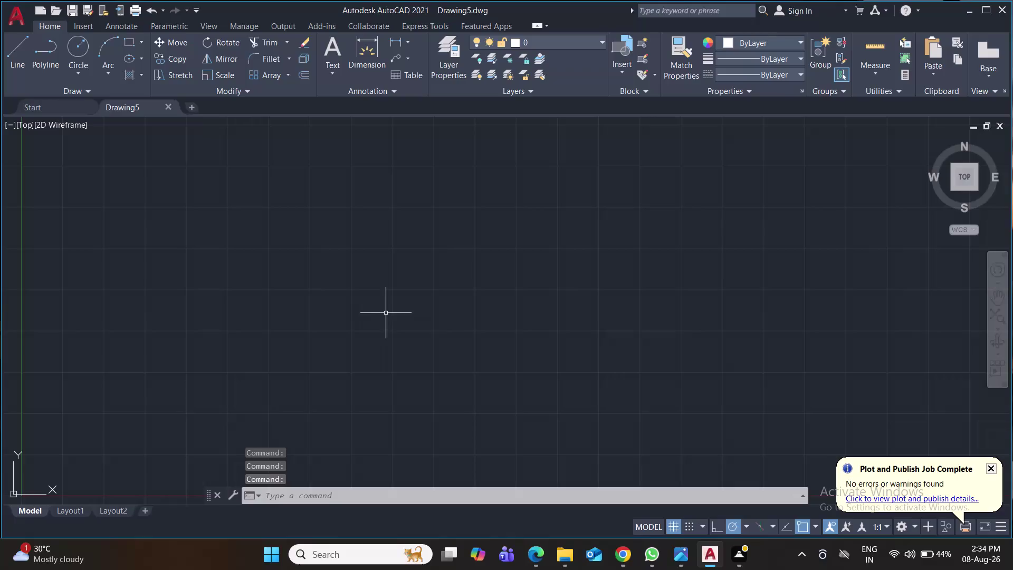
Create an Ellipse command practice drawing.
Save the blank drawing as 'Ellipse command intern' in the internship folder.
key(ctrl+s)
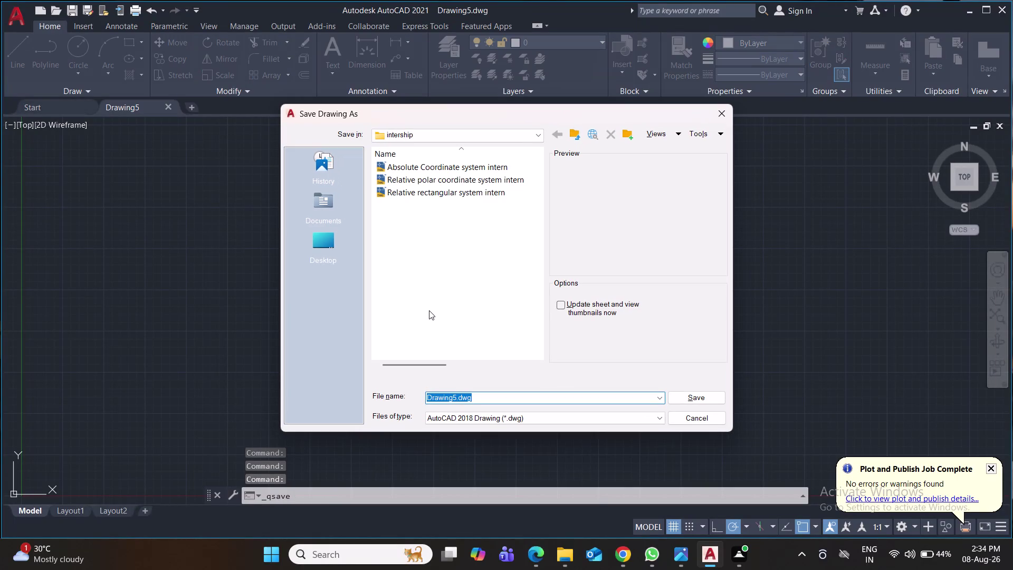
text(Ell)
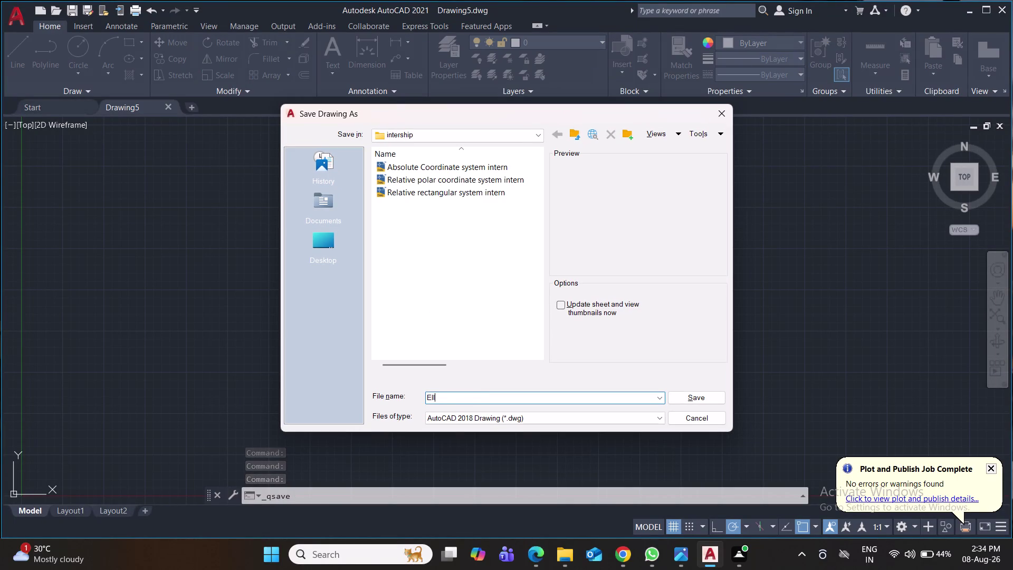
text(i)
text(pse)
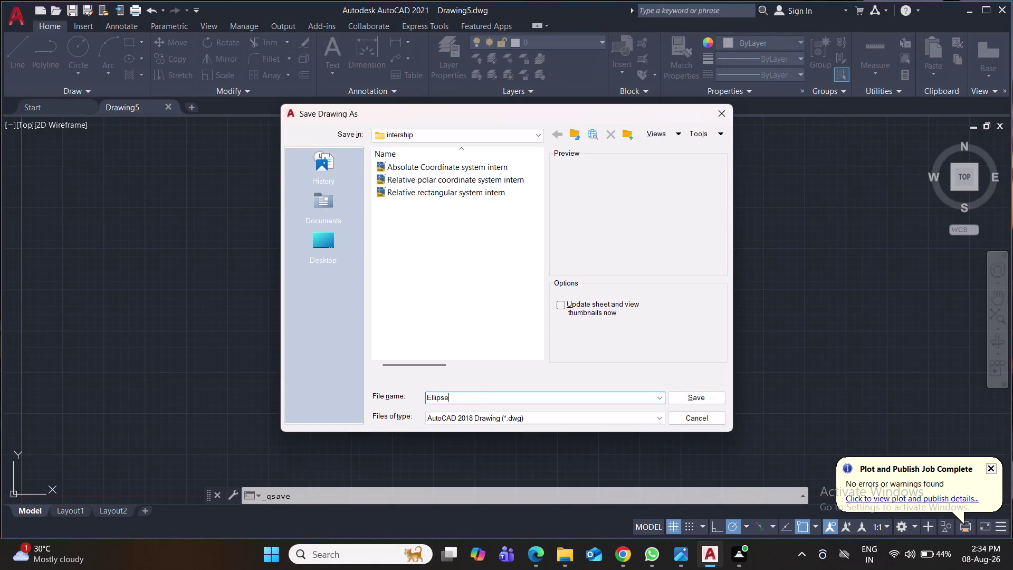
key(space)
text(command)
key(space)
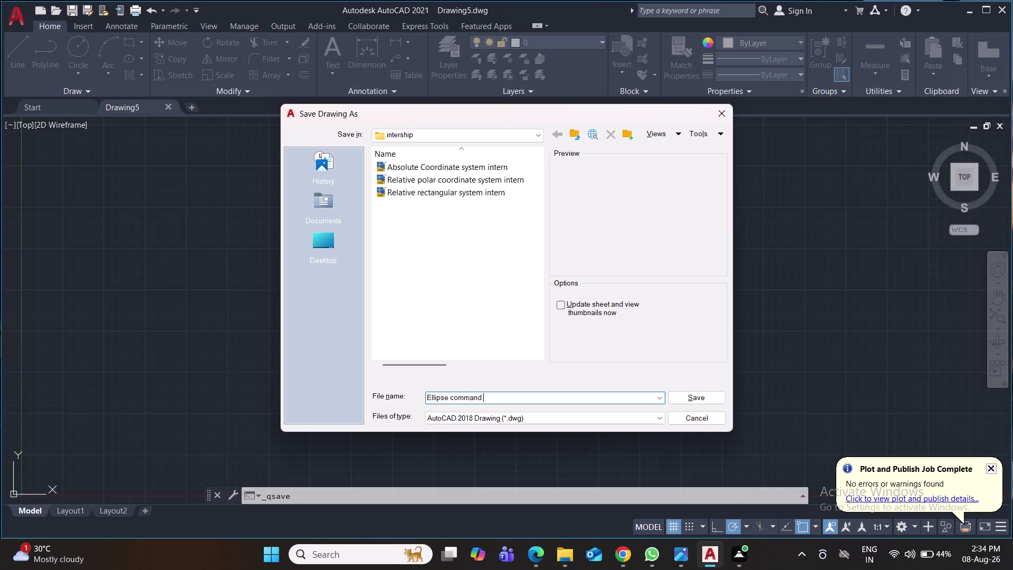
text(intern)
key(Return)
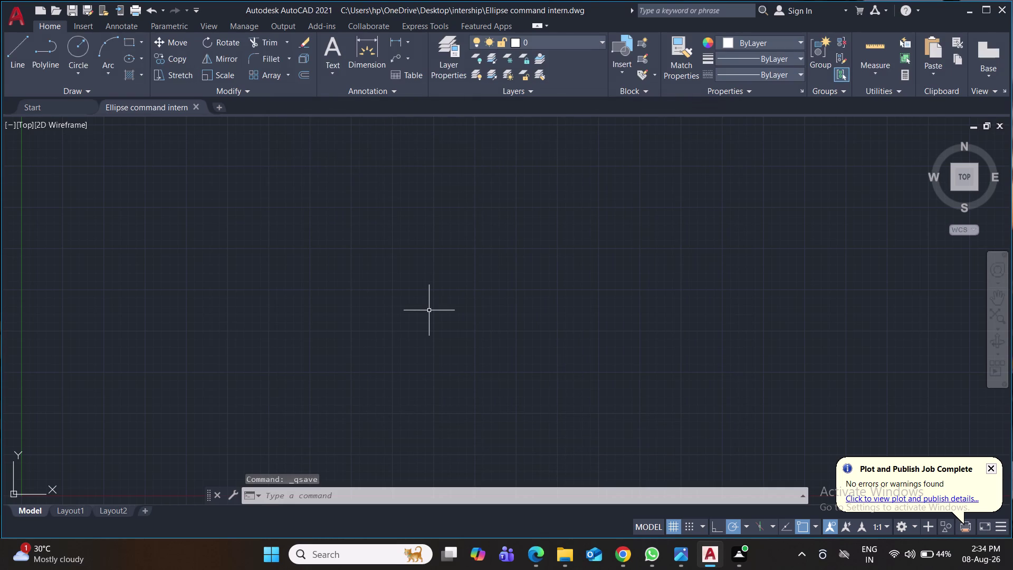
key(ctrl+s)
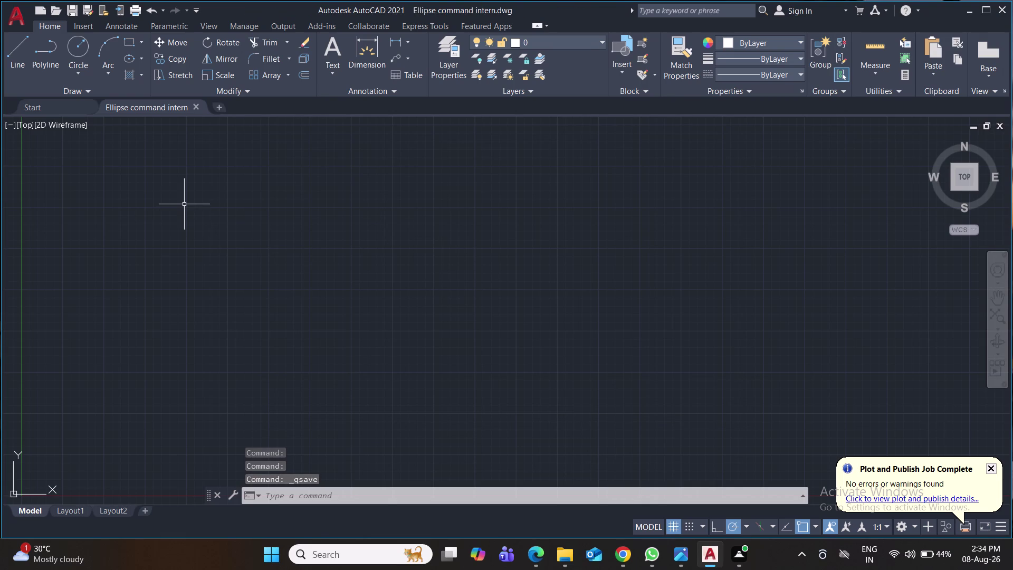
Set drawing units to length precision 0 with Millimeters insertion scale.
text(un)
key(Return)
click(429, 211)
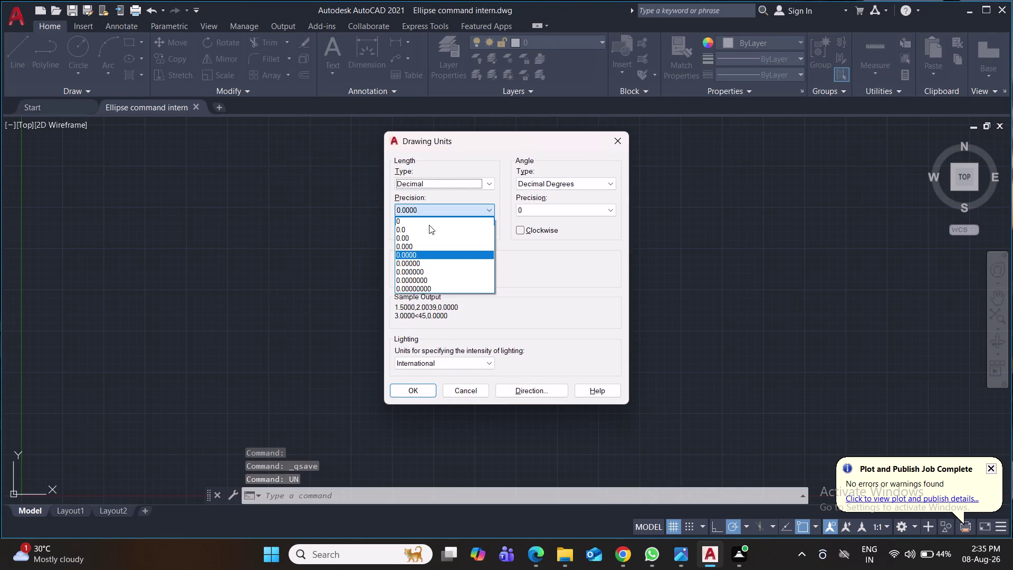
click(430, 224)
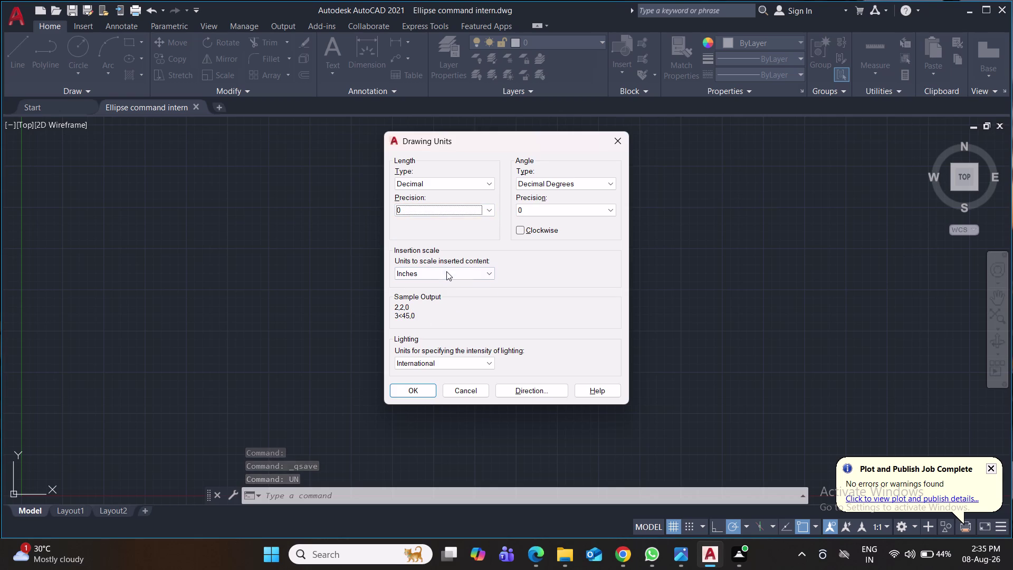
click(446, 271)
click(444, 325)
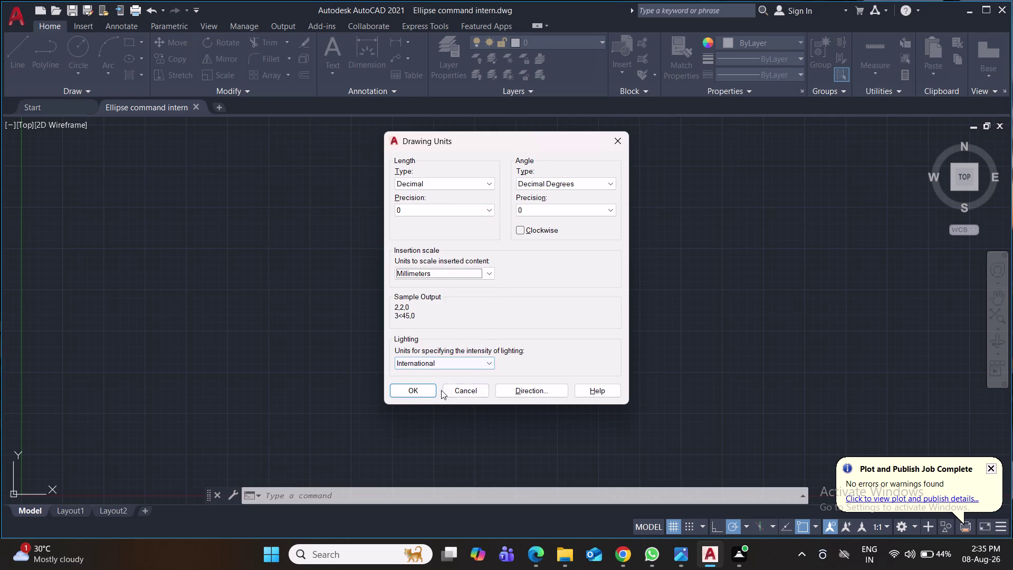
click(426, 393)
Open the Dimension Style Manager and start modifying the Standard style.
key(d)
key(Return)
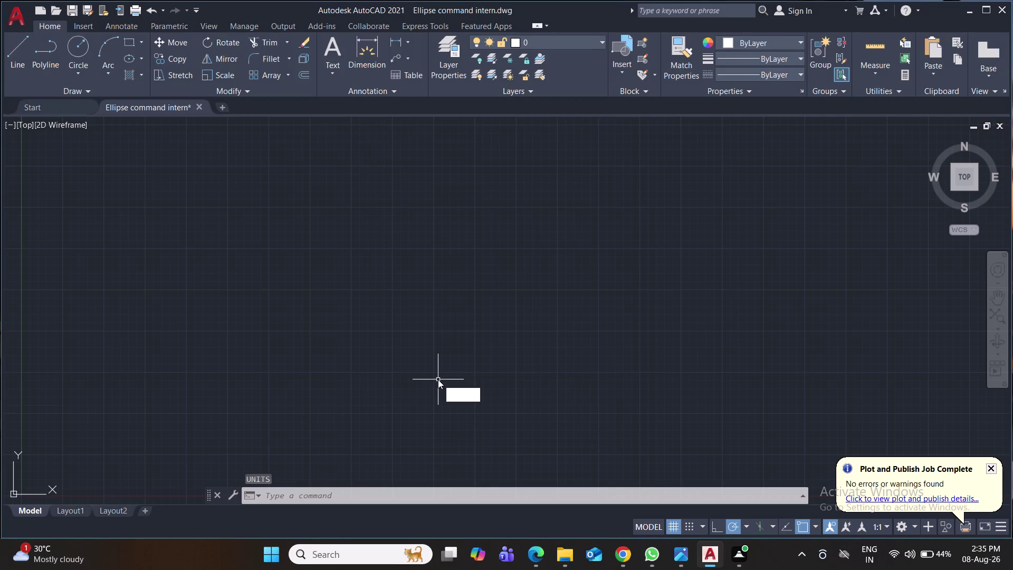
click(660, 246)
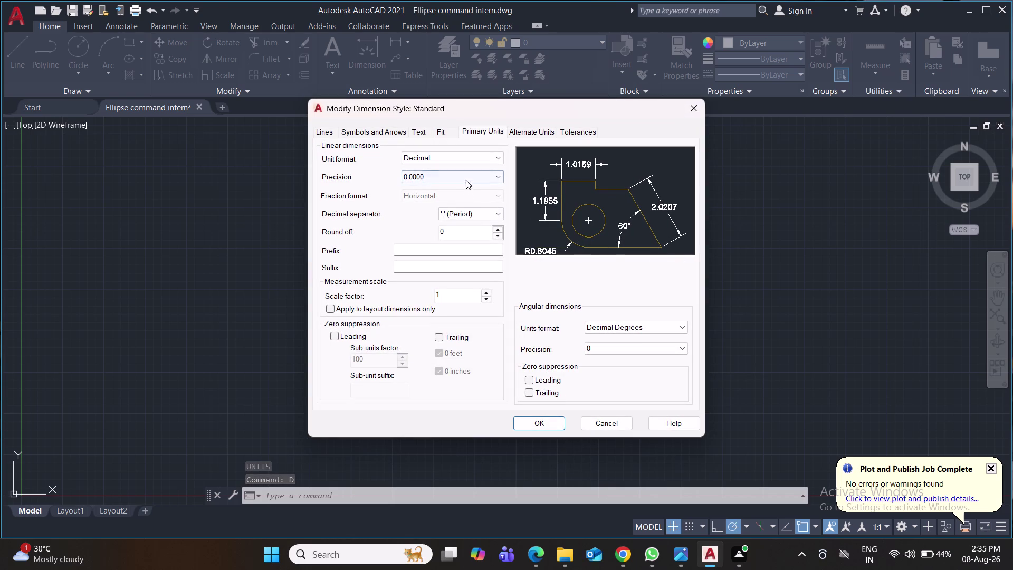
Give the Standard style precision 0, arrow size 2 and text height 4.
click(466, 180)
click(465, 185)
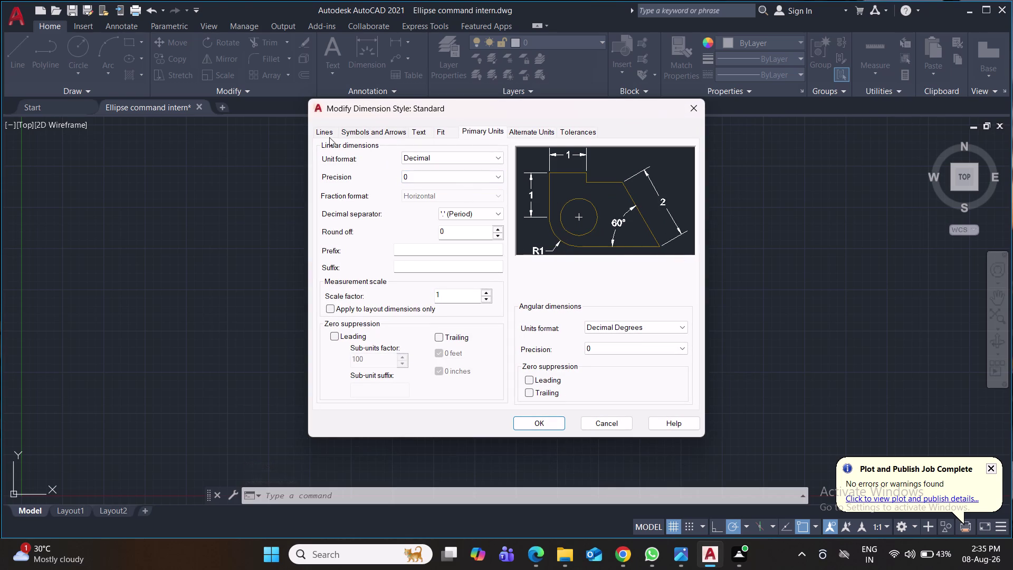
click(363, 130)
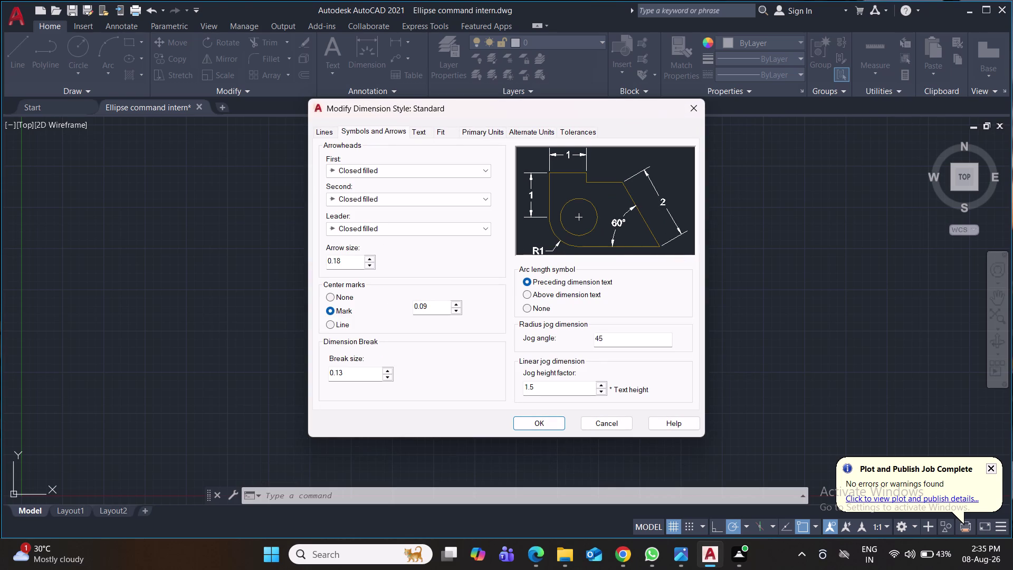
drag(353, 263, 306, 263)
key(2)
click(426, 136)
drag(476, 225, 443, 226)
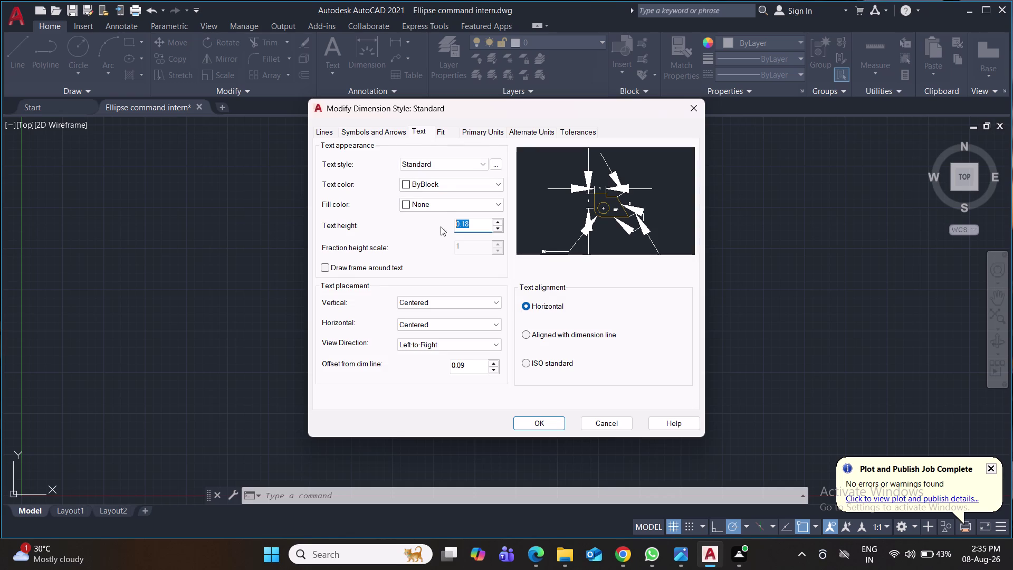
key(4)
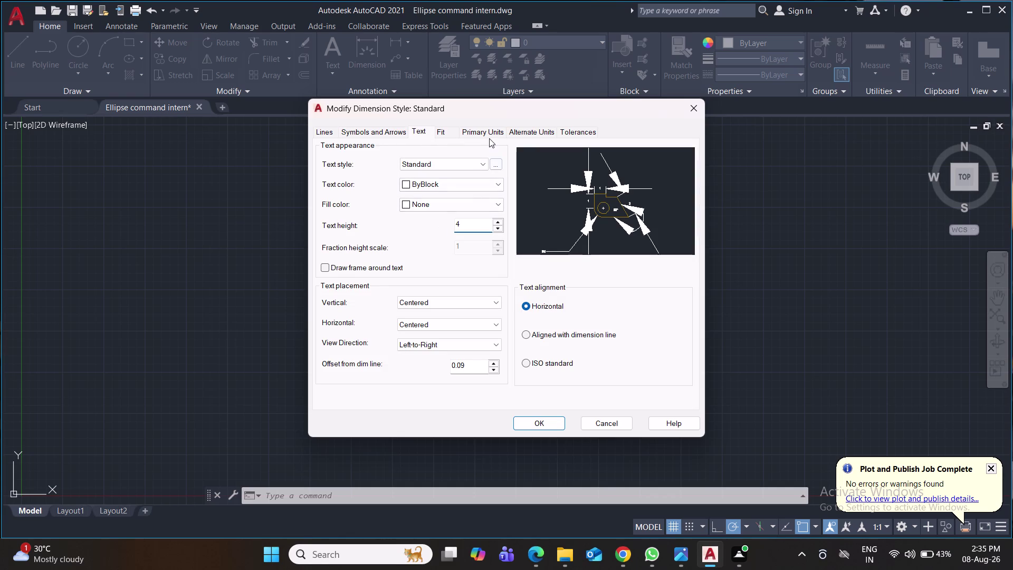
Review the style preview, then apply the changes and close the Dimension Style Manager.
click(488, 133)
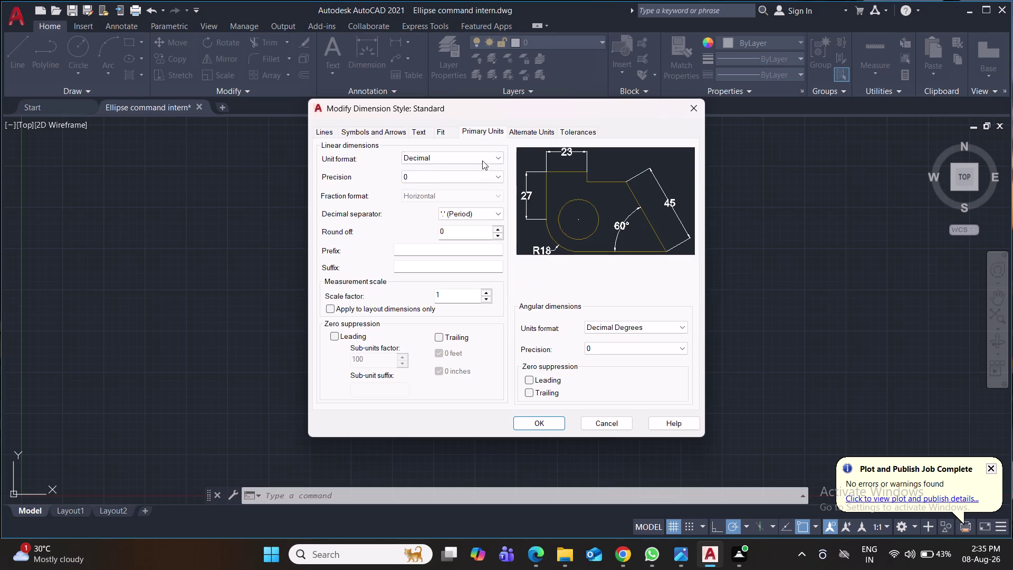
click(387, 133)
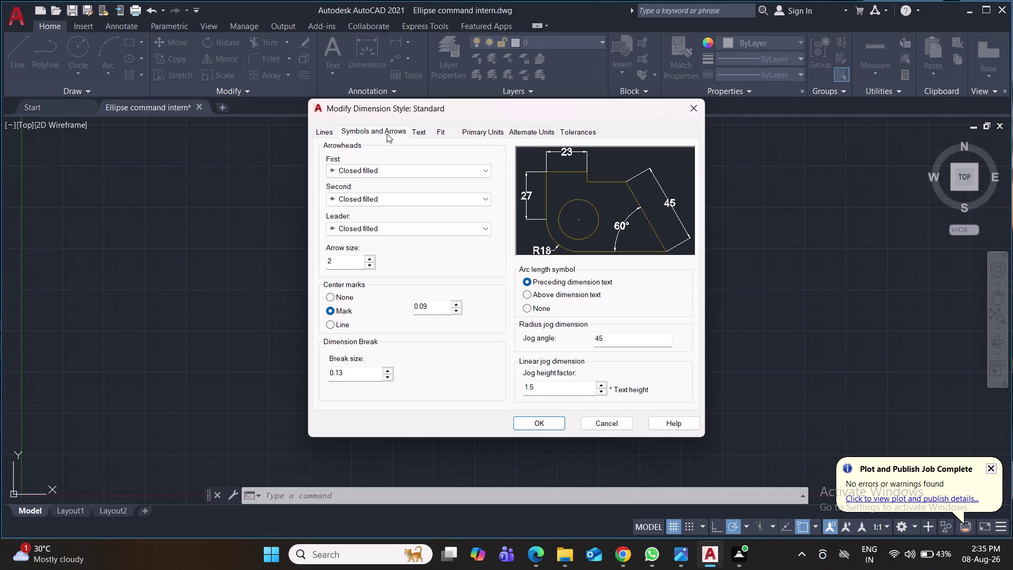
click(538, 422)
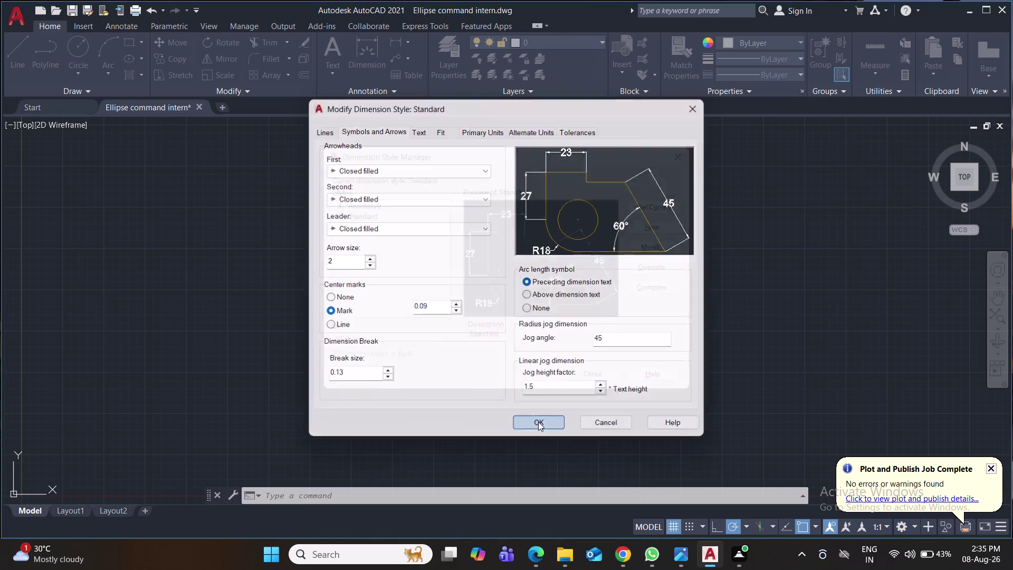
click(659, 211)
click(607, 371)
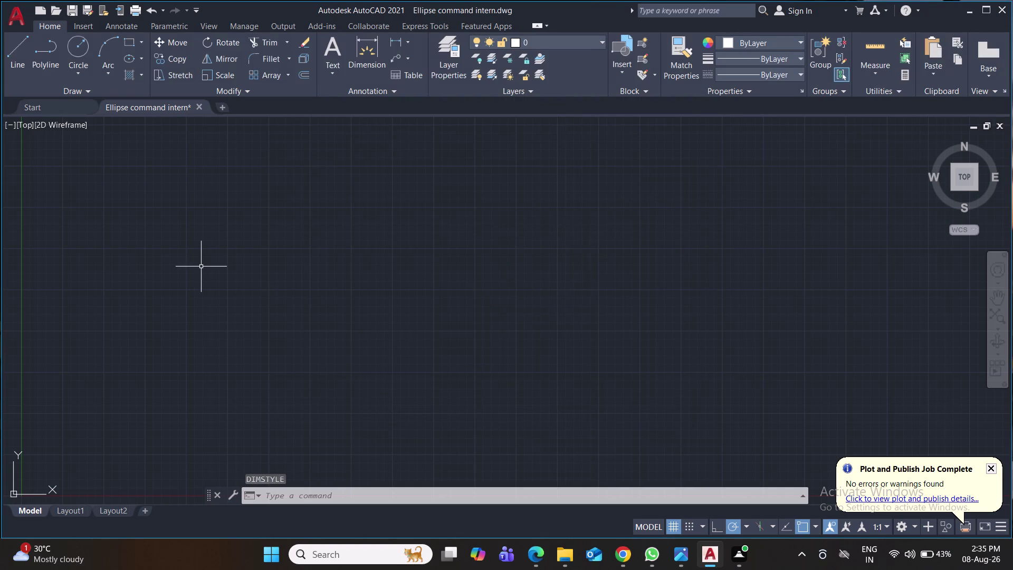
Draw an ellipse with a 100 first axis and 25 to the other axis, then save.
text(el)
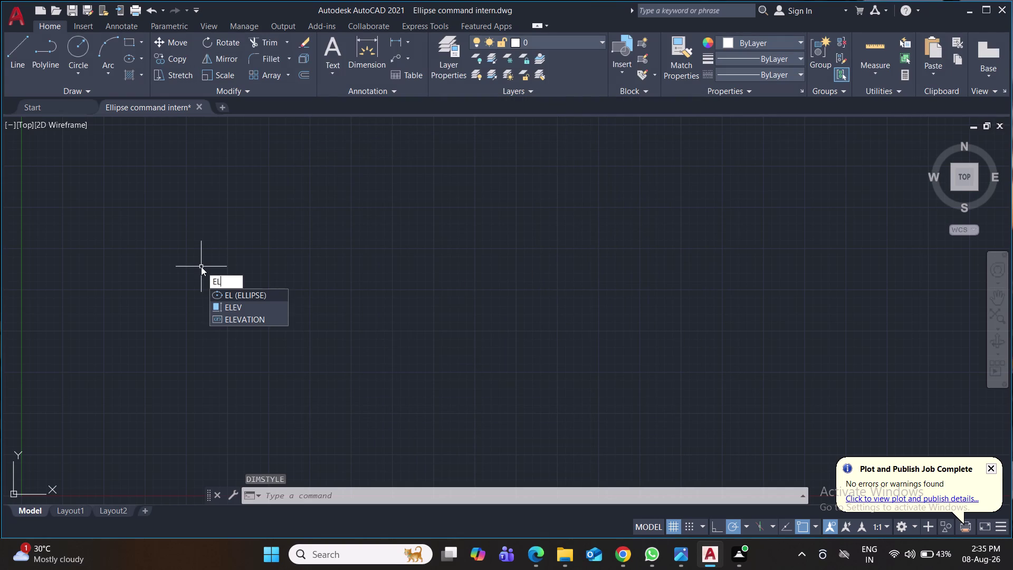
key(Return)
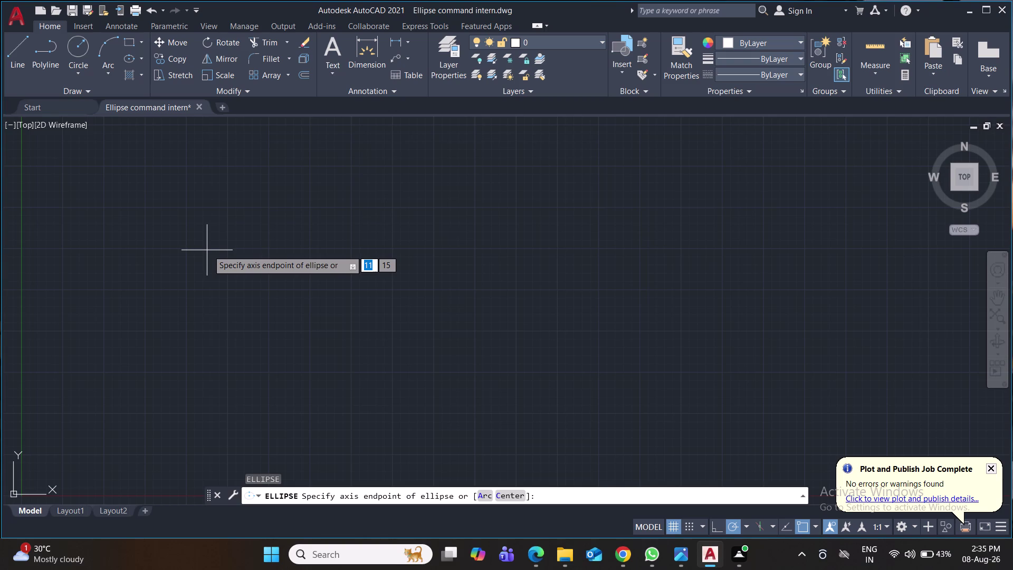
click(227, 251)
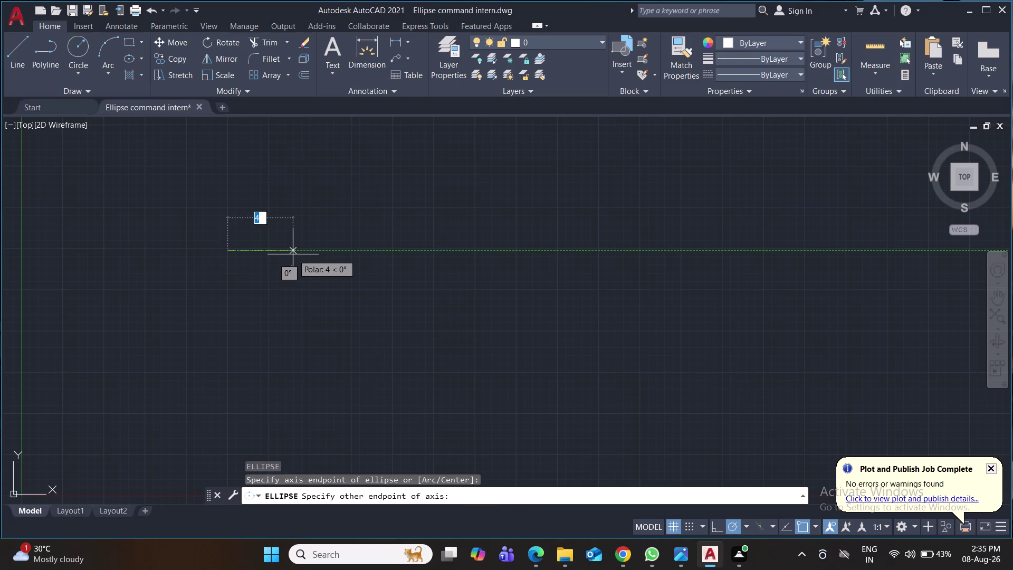
text(100)
key(Return)
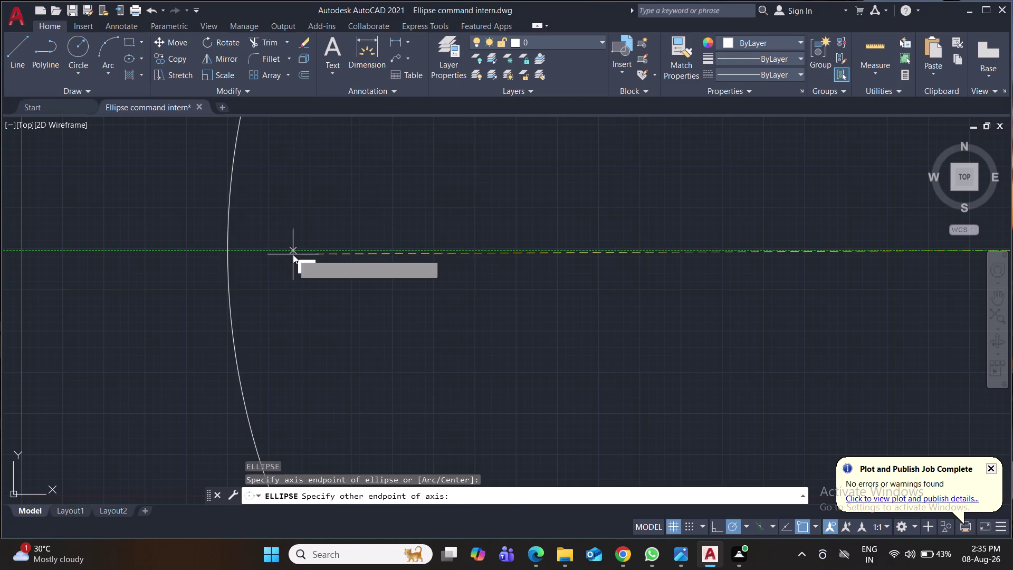
scroll(down, 3)
scroll(down, 3)
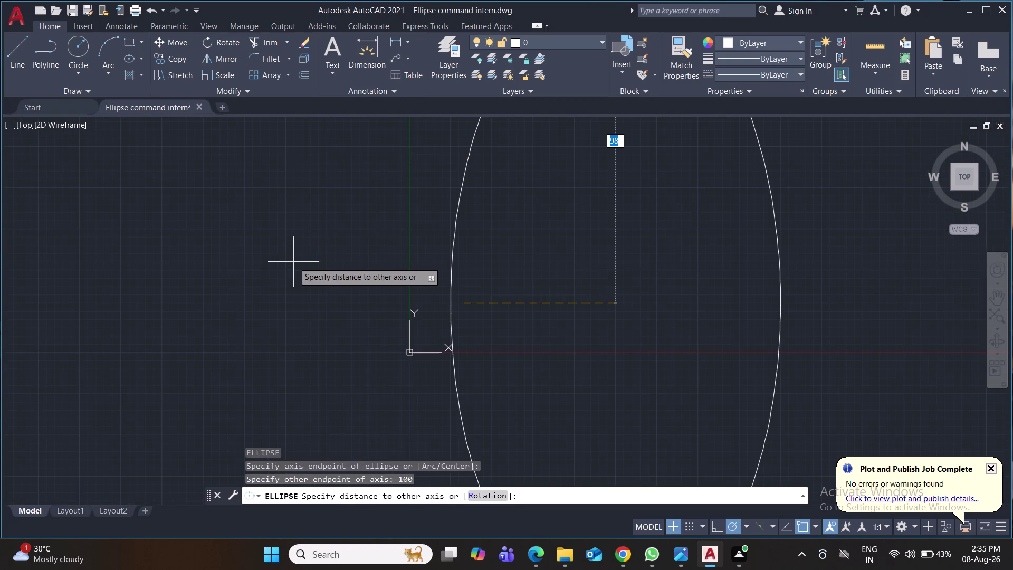
scroll(down, 3)
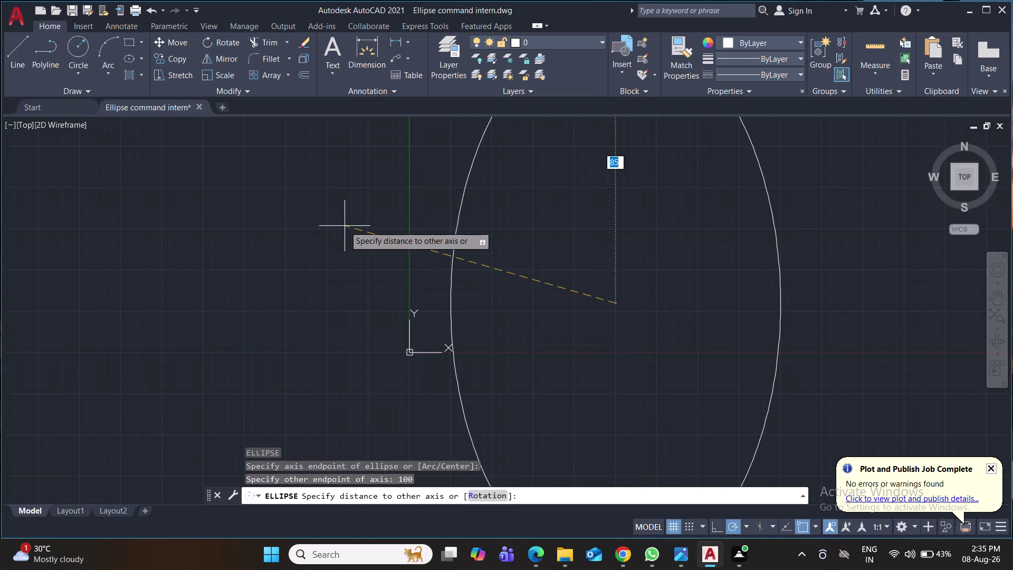
text(25)
key(Return)
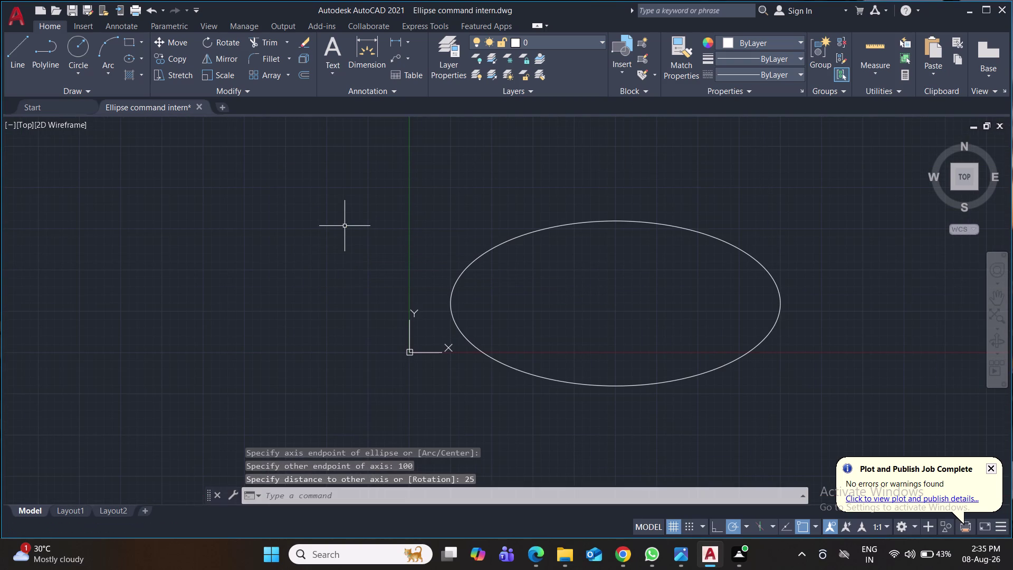
key(ctrl+s)
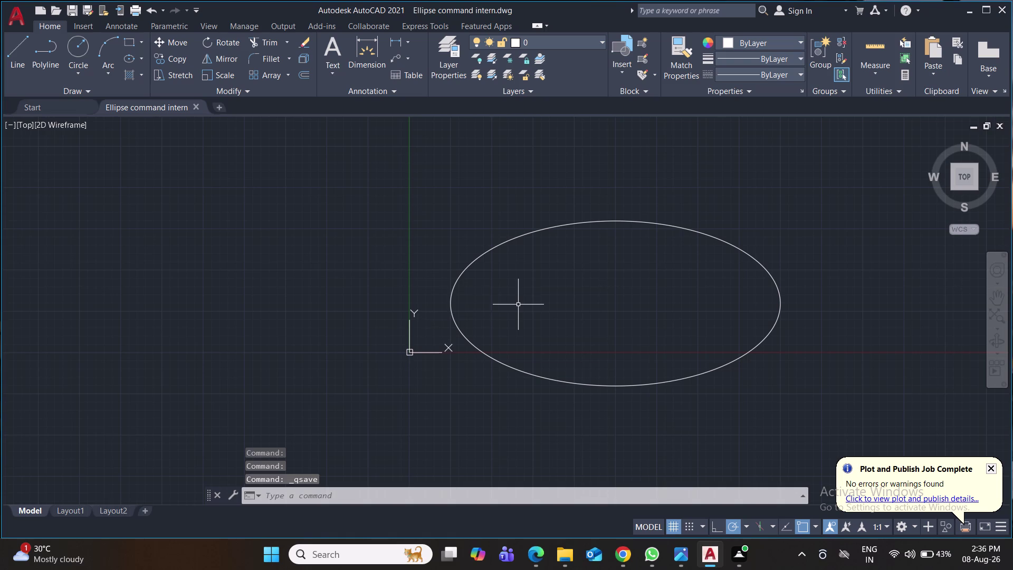
Pan the view so the ellipse sits toward the upper left.
click(519, 304)
middle_click(545, 296)
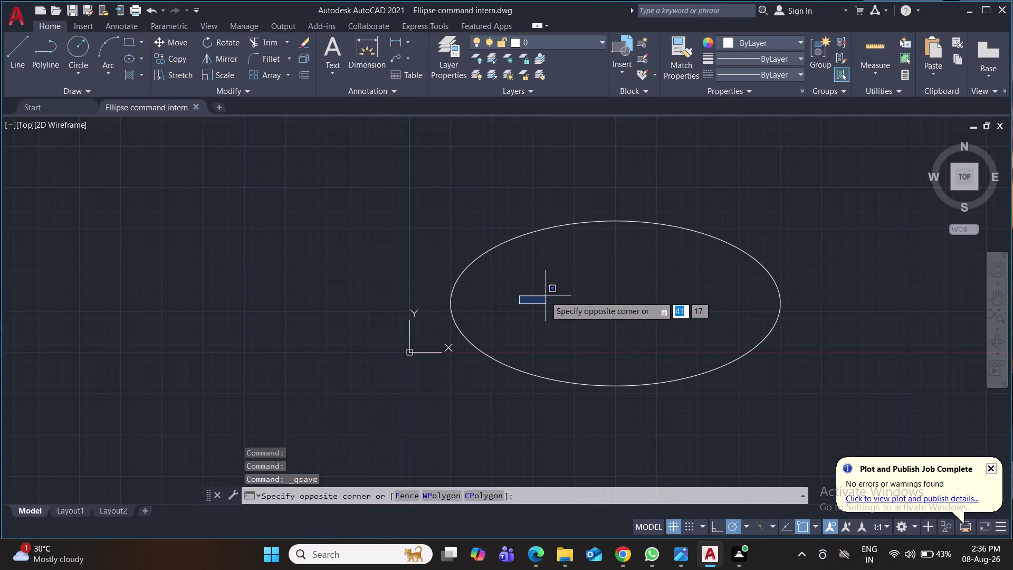
middle_drag(588, 291, 441, 290)
click(533, 295)
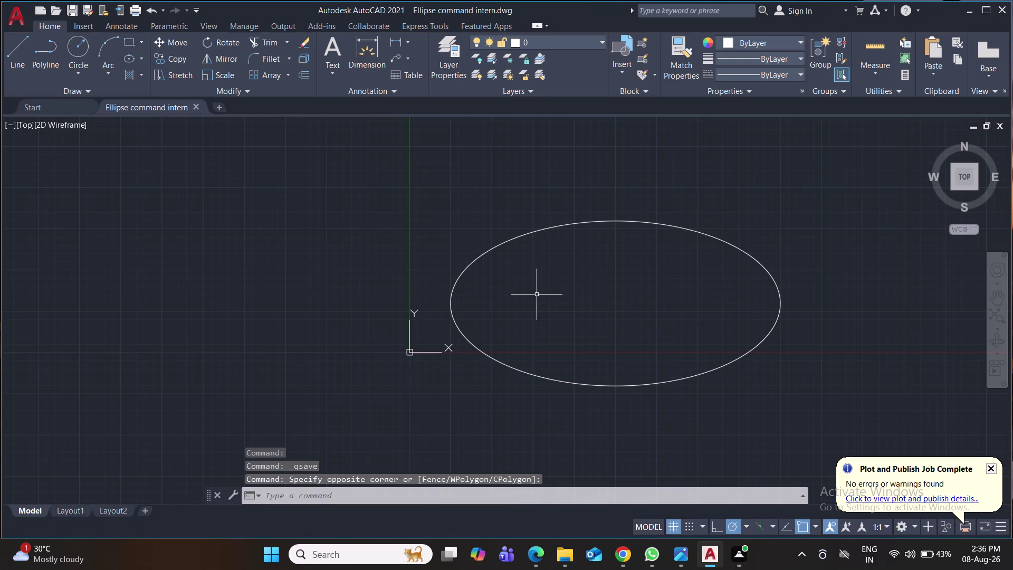
middle_drag(540, 294, 280, 202)
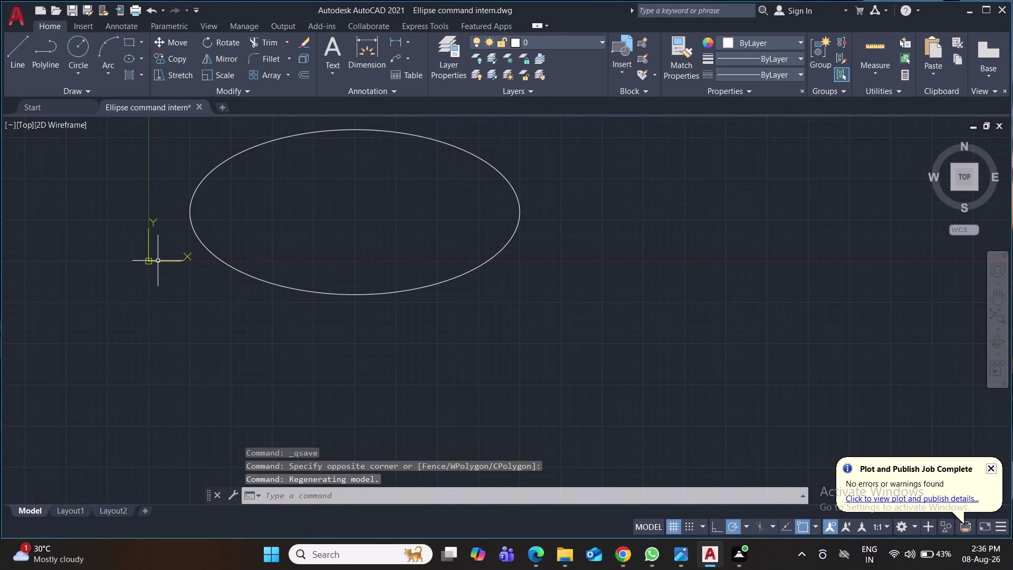
Move the UCS origin to the lower-left corner below the ellipse.
click(148, 261)
click(148, 260)
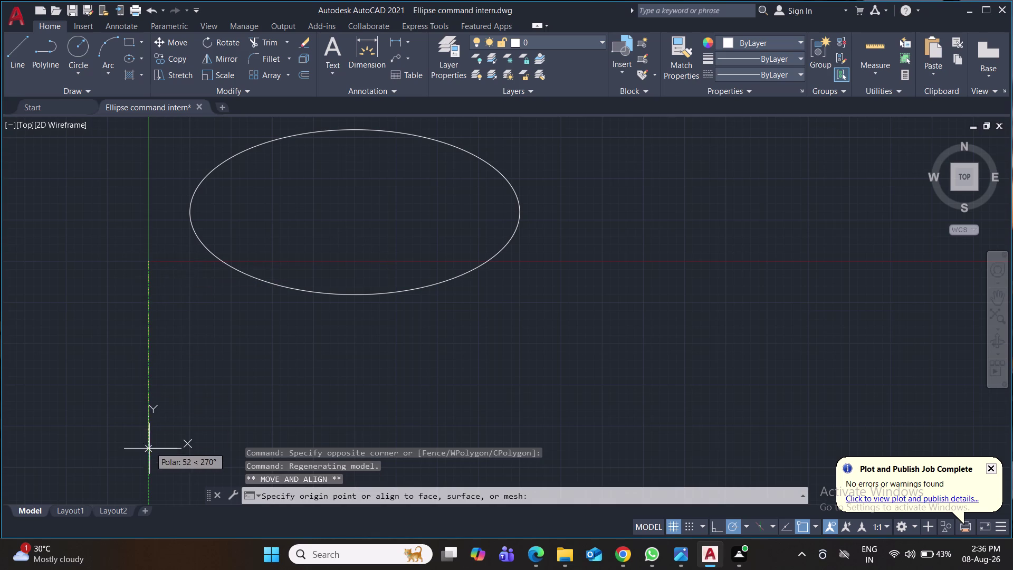
click(148, 461)
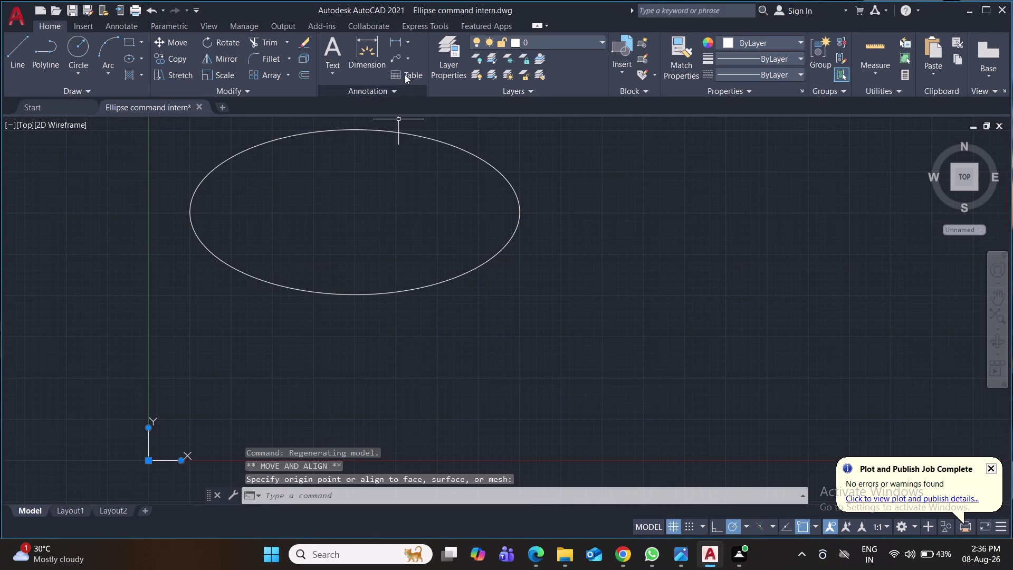
click(397, 43)
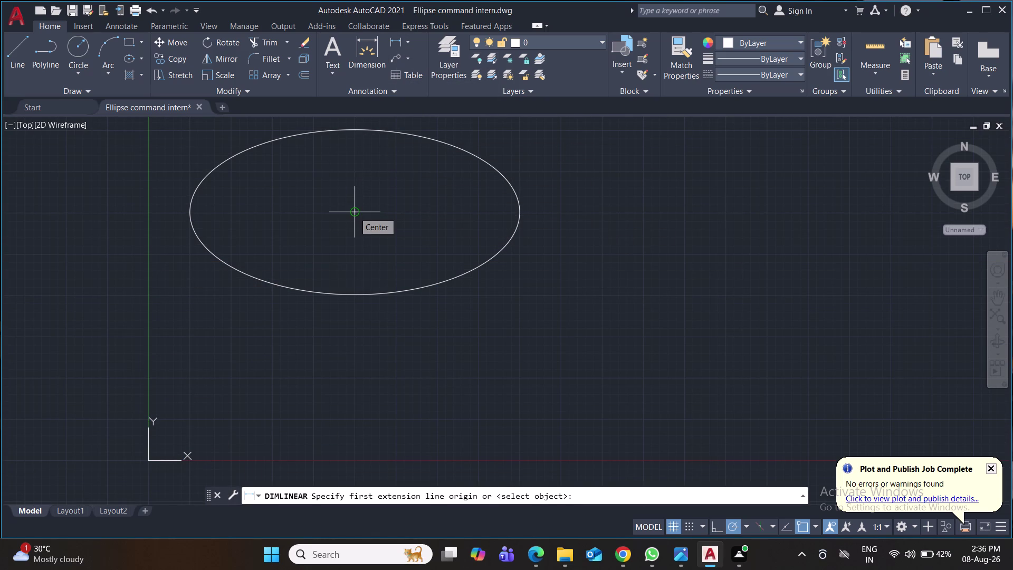
Place a vertical 25 linear dimension from the ellipse centre to its top quadrant.
click(354, 212)
click(353, 130)
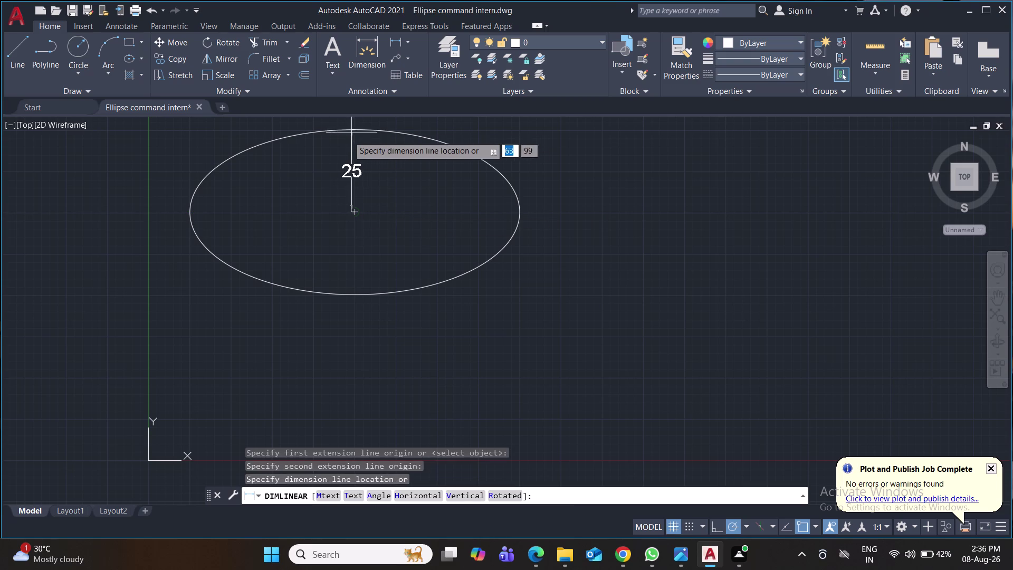
click(329, 150)
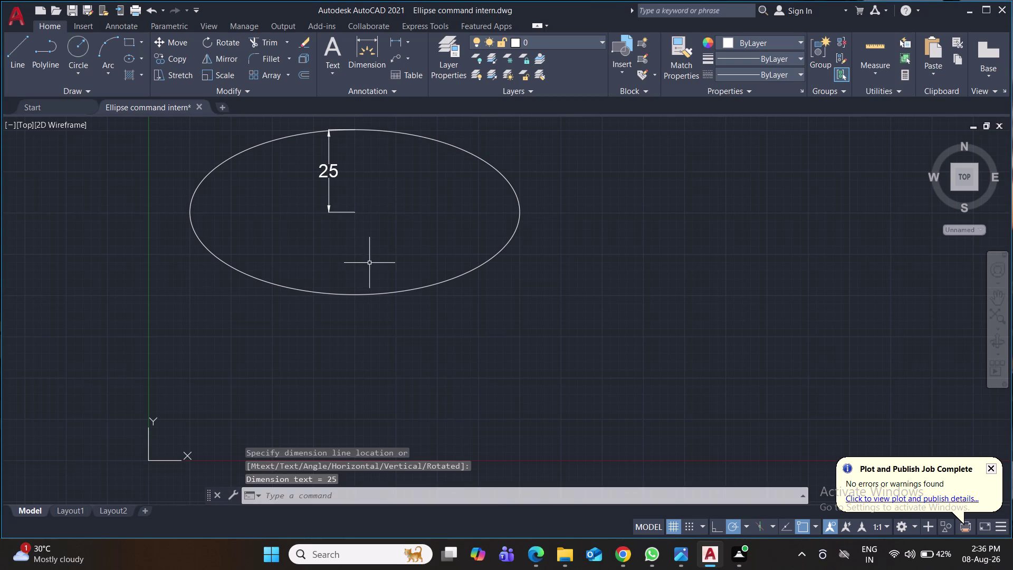
key(space)
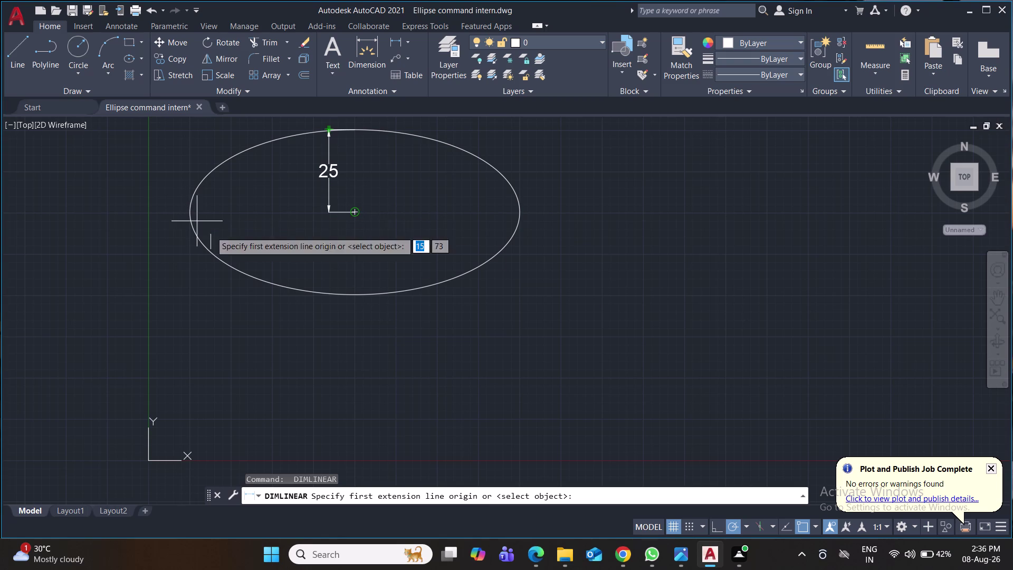
click(814, 526)
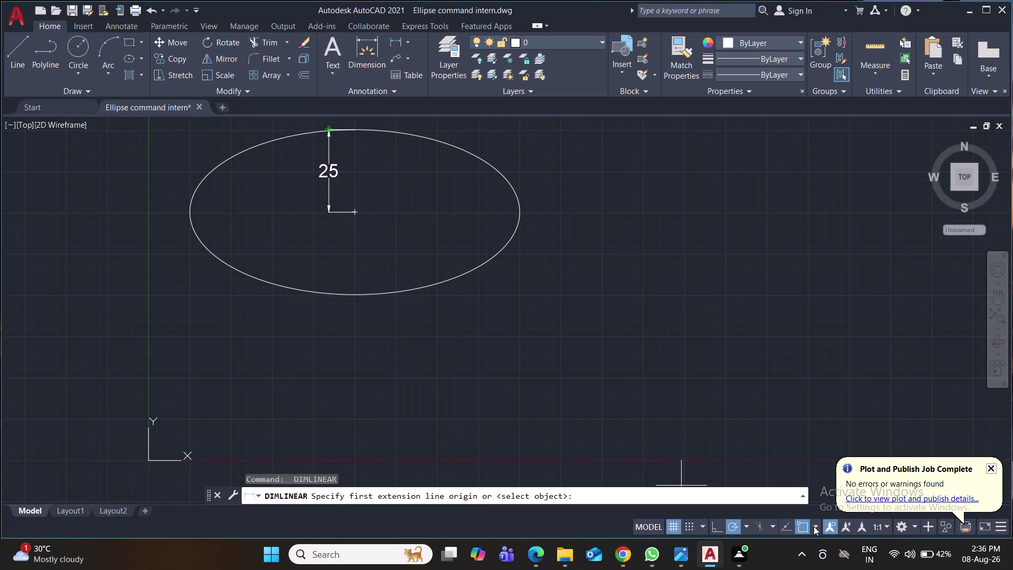
Enable all object snap modes in the Object Snap settings.
click(828, 508)
click(621, 196)
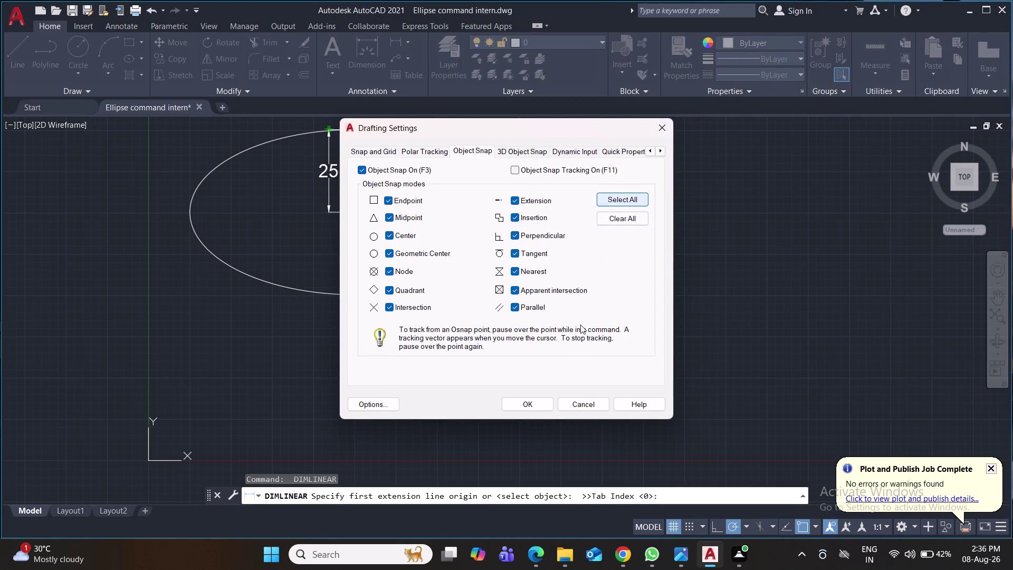
click(539, 400)
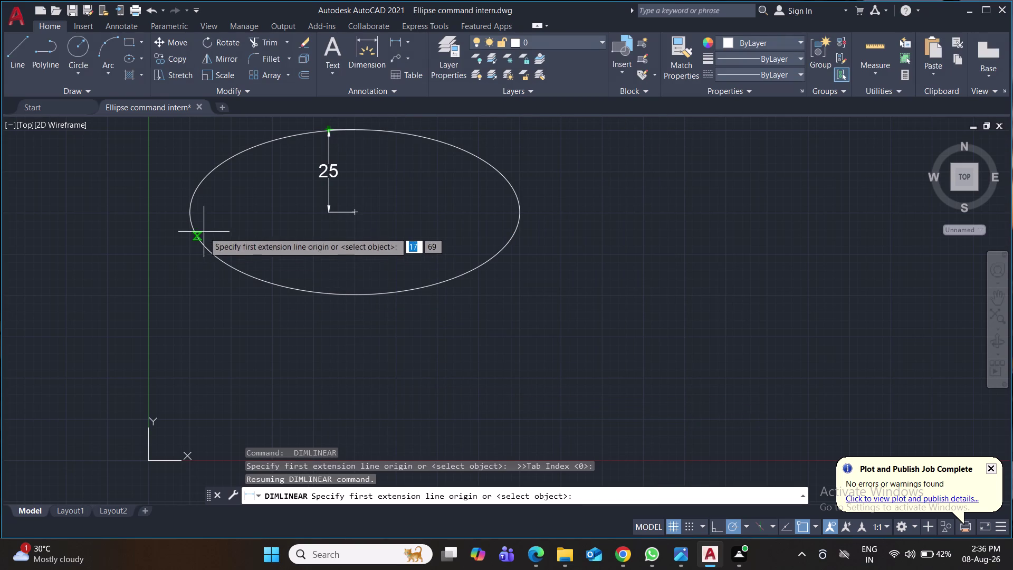
Dimension the ellipse's full 100 width between its left and right ends, then save.
click(194, 214)
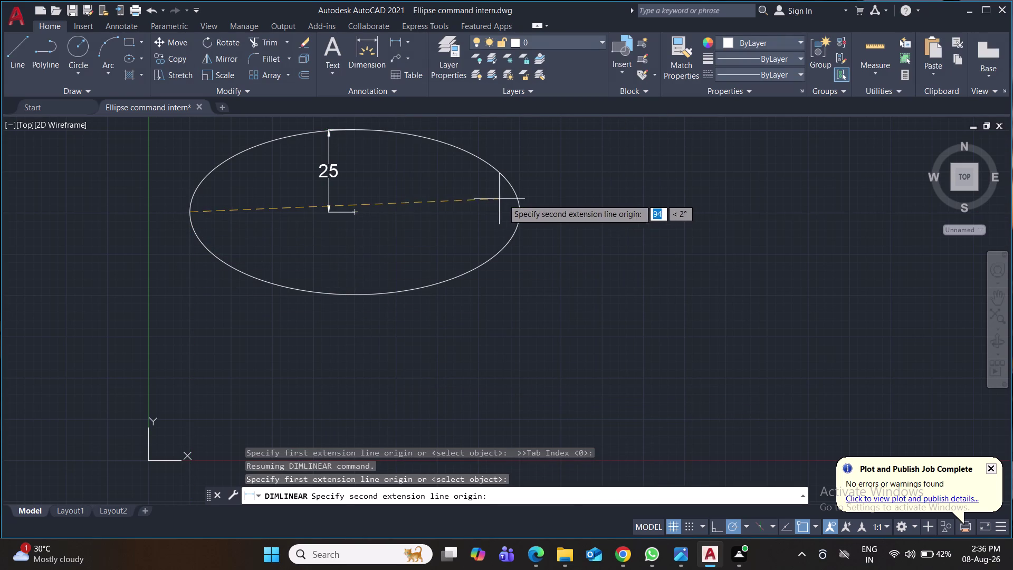
click(519, 214)
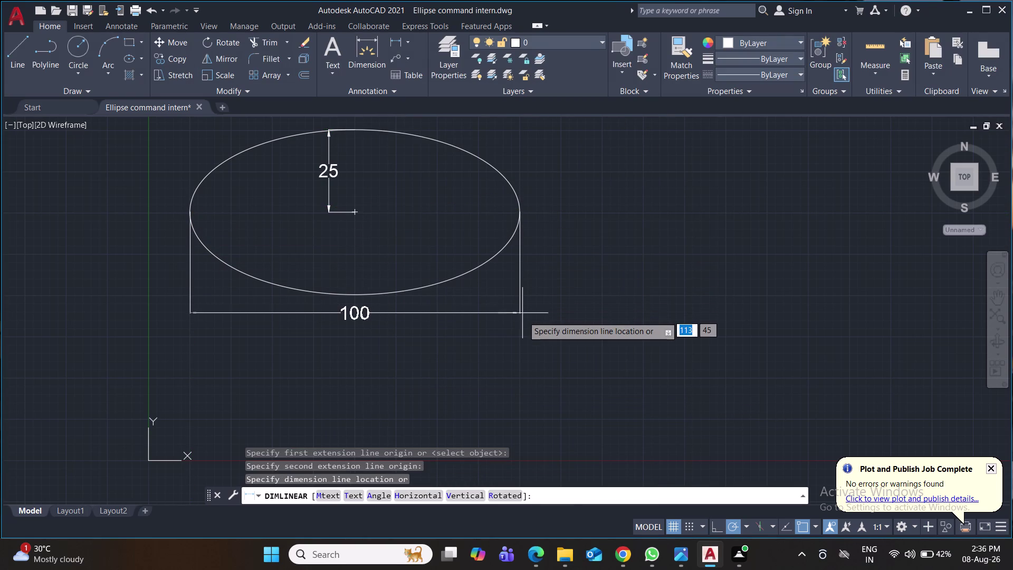
click(523, 316)
key(ctrl+s)
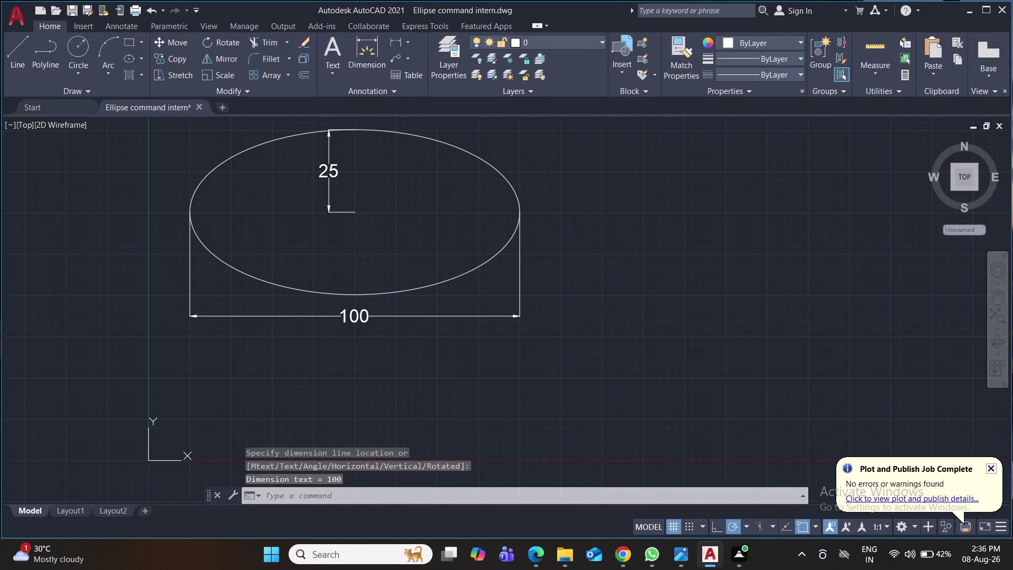
middle_drag(653, 297, 502, 317)
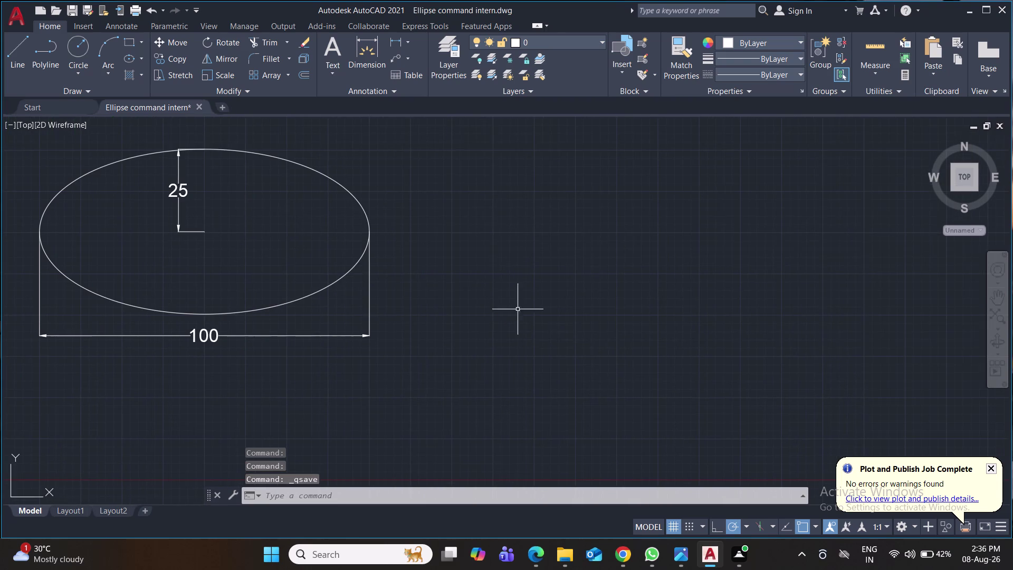
Draw a second ellipse with a 100 axis and 25 other-axis distance to the right.
middle_drag(608, 279, 566, 282)
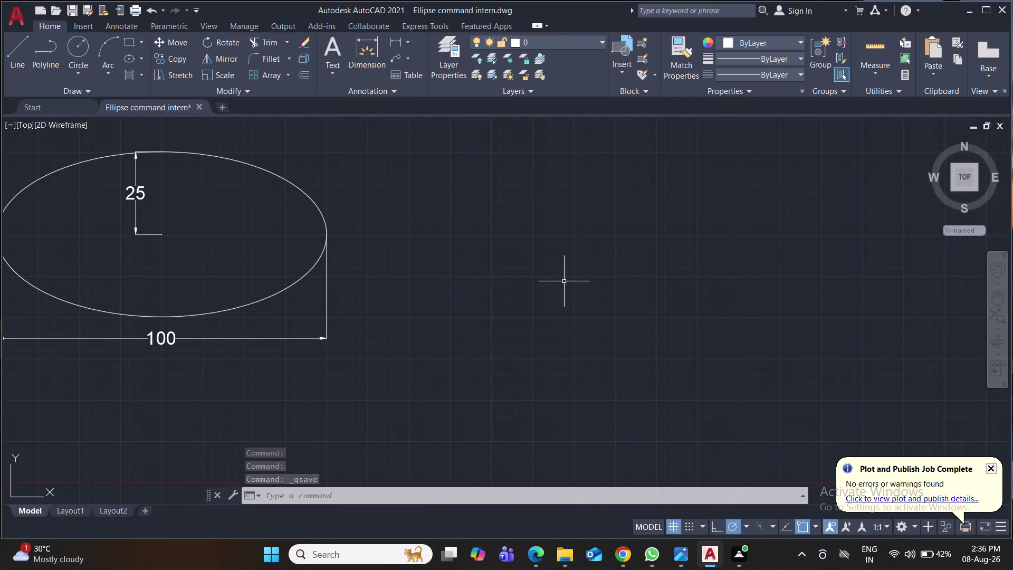
text(el)
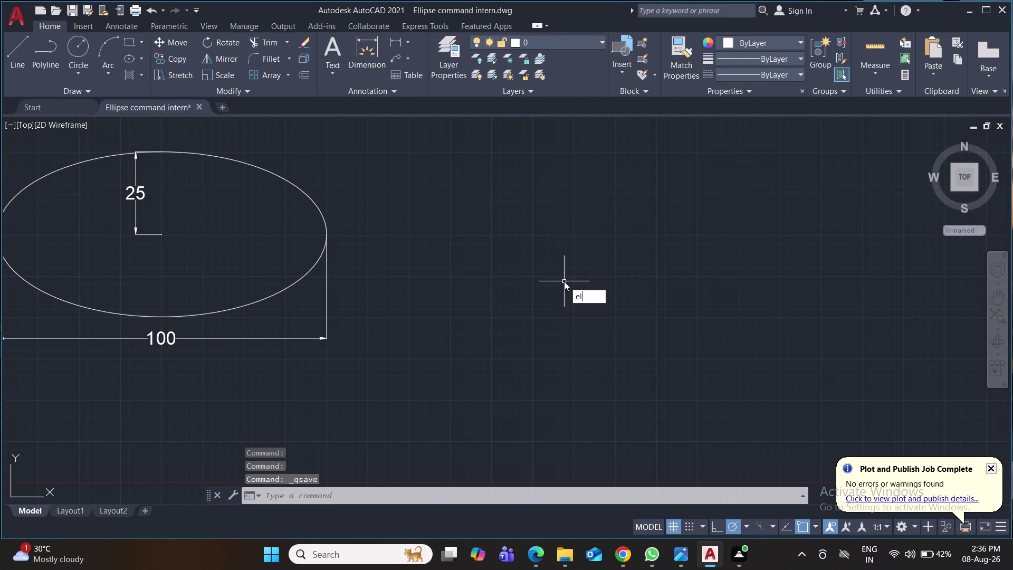
key(Return)
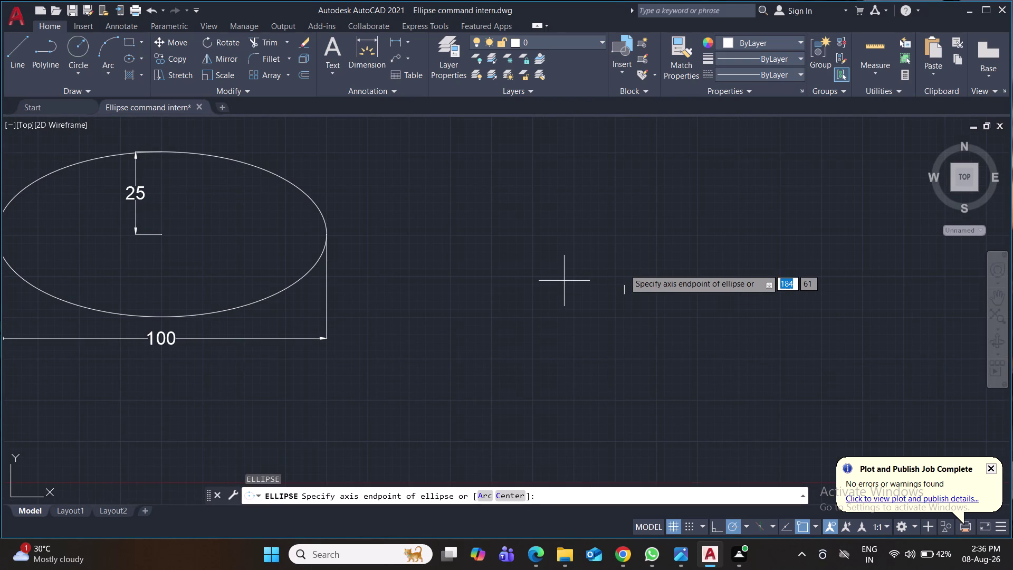
middle_drag(611, 240, 573, 242)
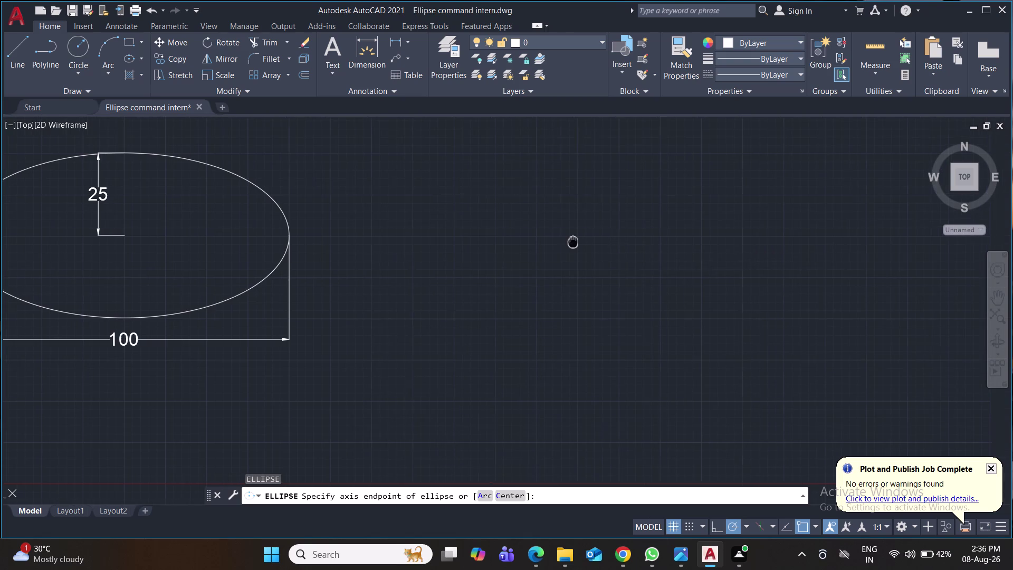
middle_drag(573, 242, 496, 241)
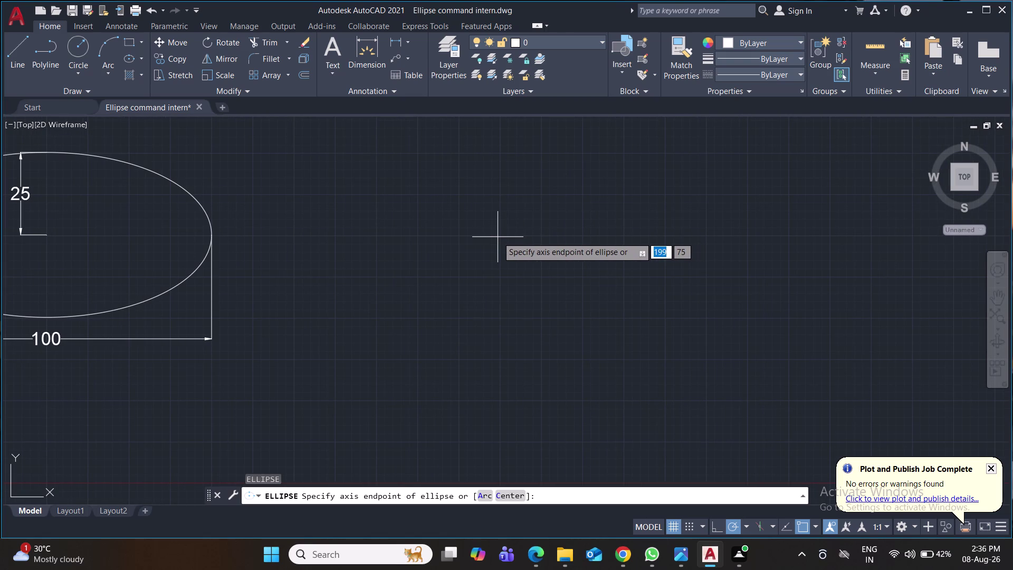
click(502, 237)
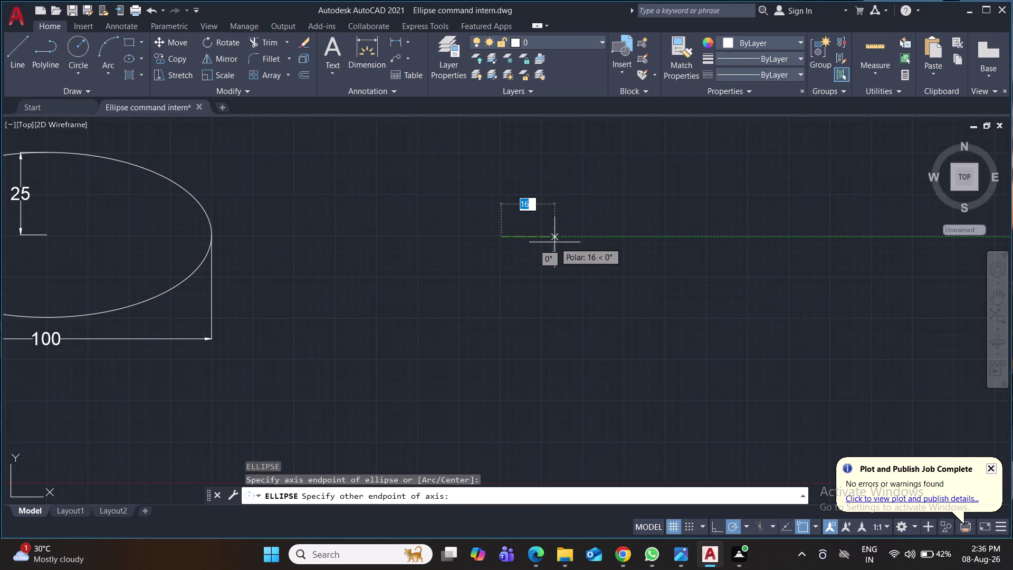
text(100)
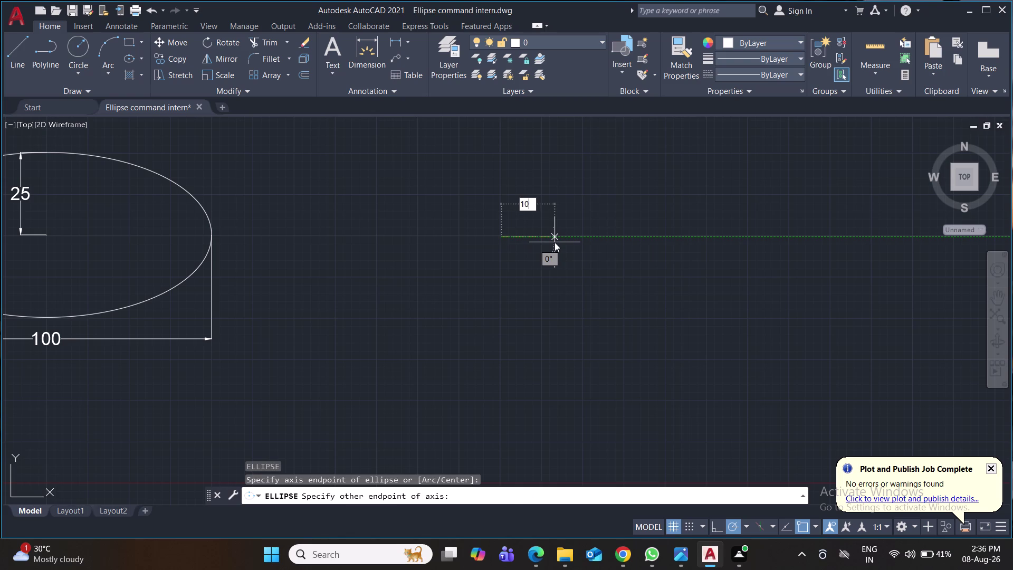
key(Return)
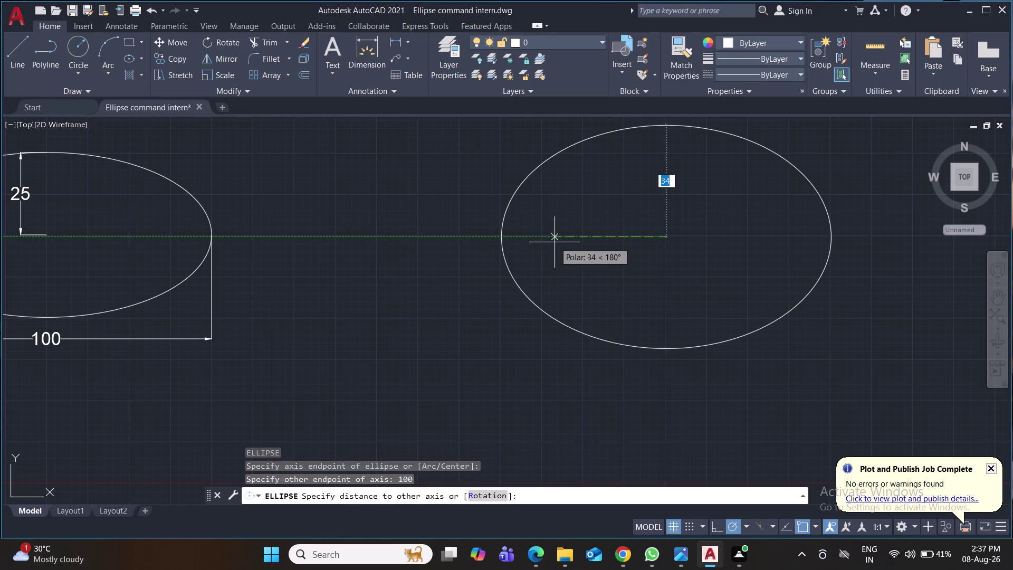
text(25)
key(Return)
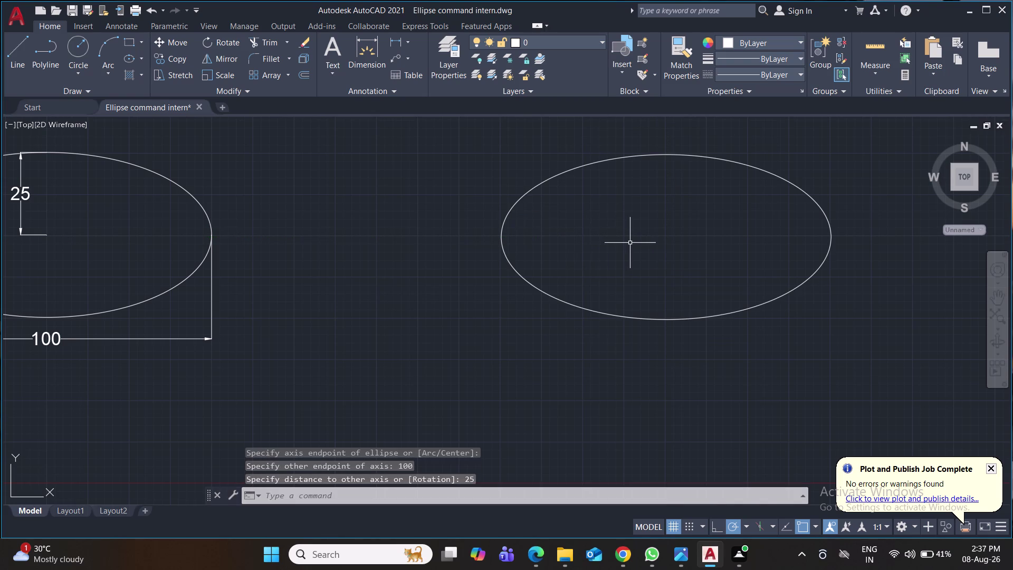
text(el)
key(Return)
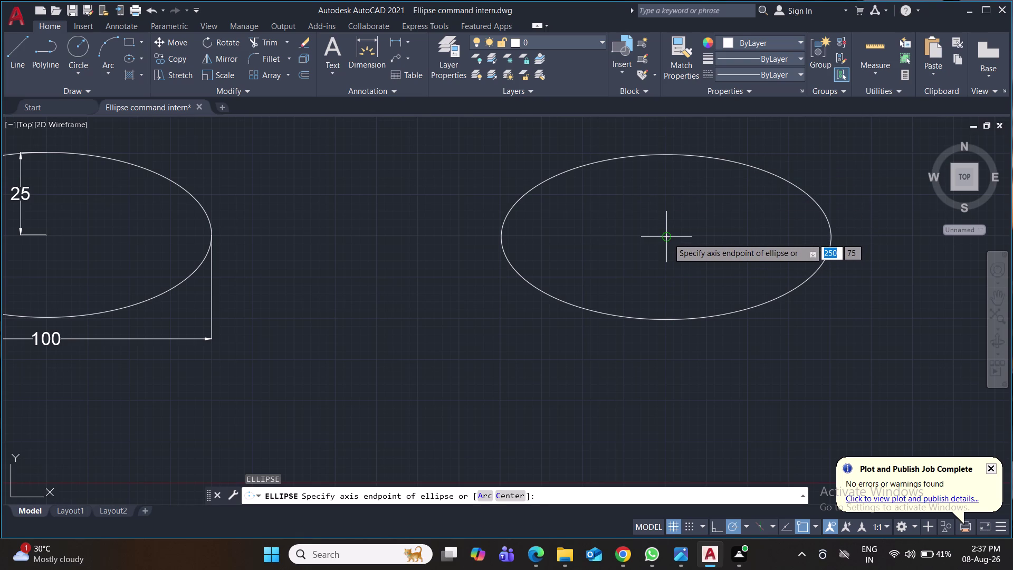
Draw a centre-based ellipse on the wide ellipse's centre with axis distances 25 and 50.
click(499, 495)
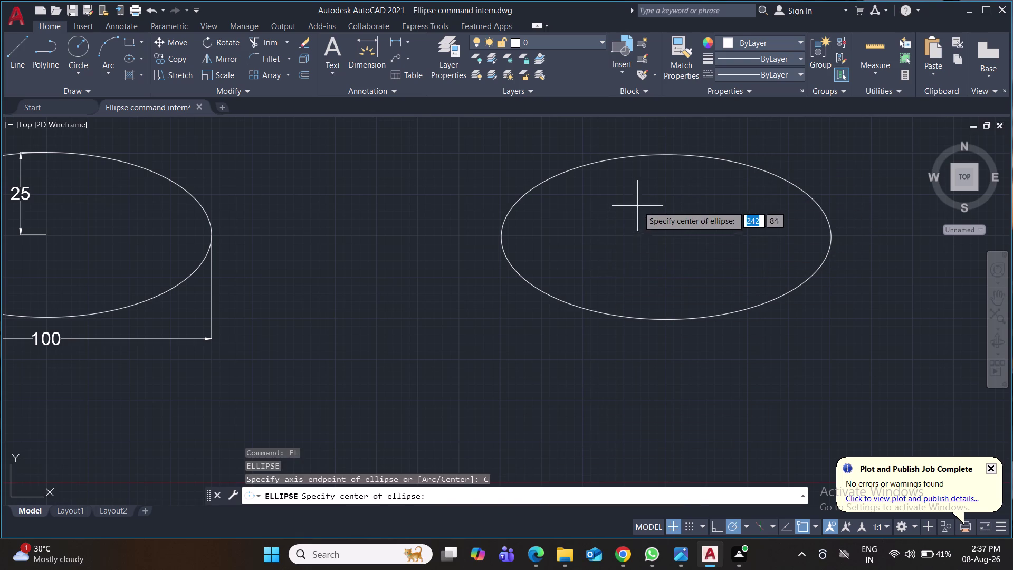
click(669, 238)
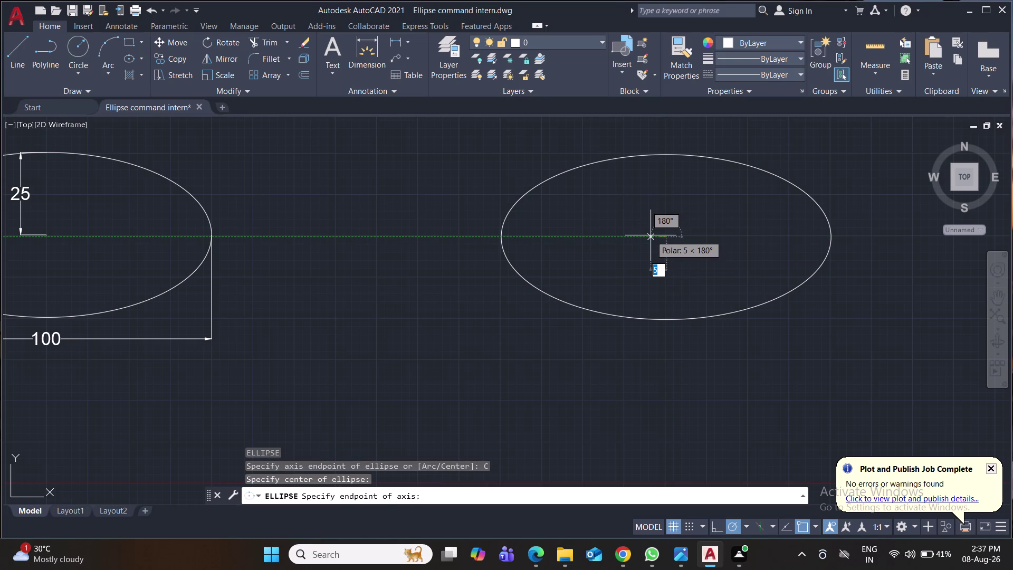
text(25)
key(Return)
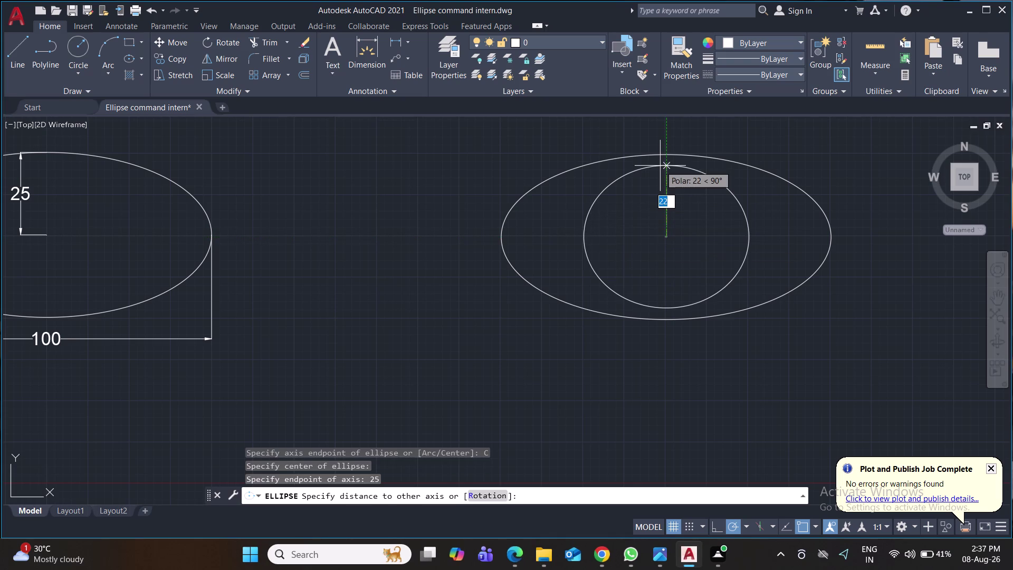
text(50)
key(Return)
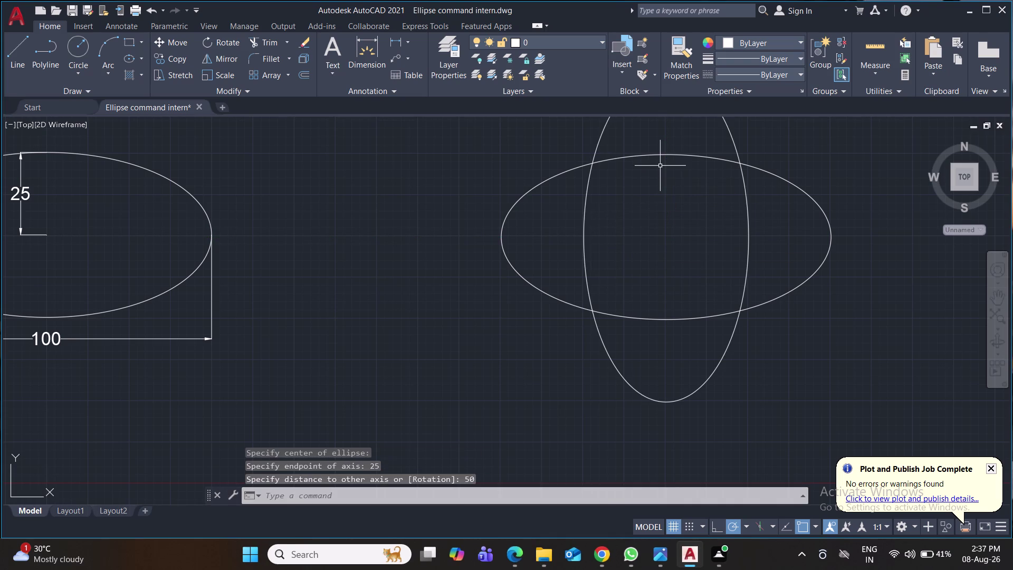
Reframe the view on the crossing ellipses and save the drawing.
middle_drag(871, 196, 826, 244)
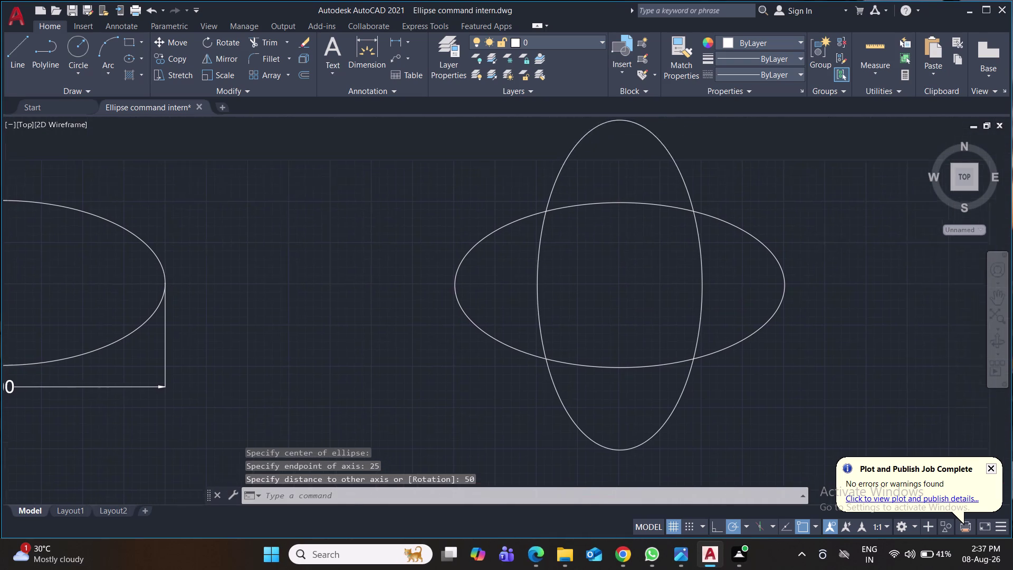
middle_drag(825, 243, 781, 263)
key(ctrl+s)
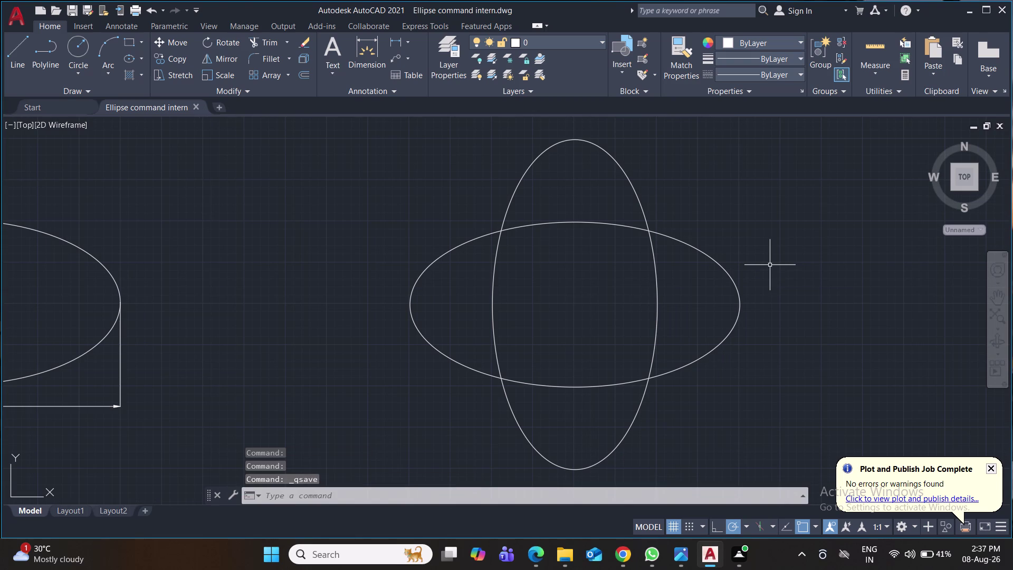
middle_drag(760, 235, 754, 214)
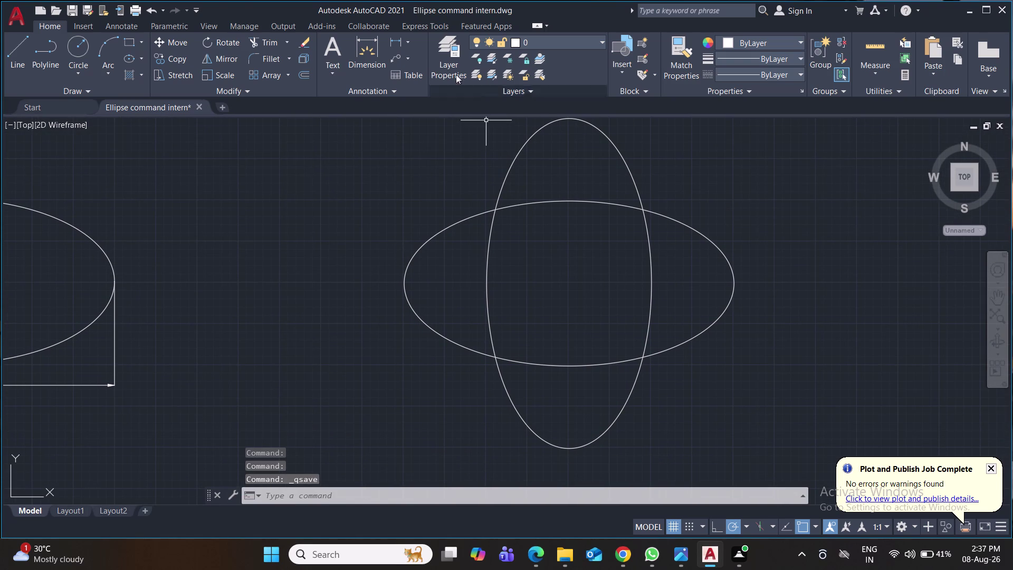
click(395, 39)
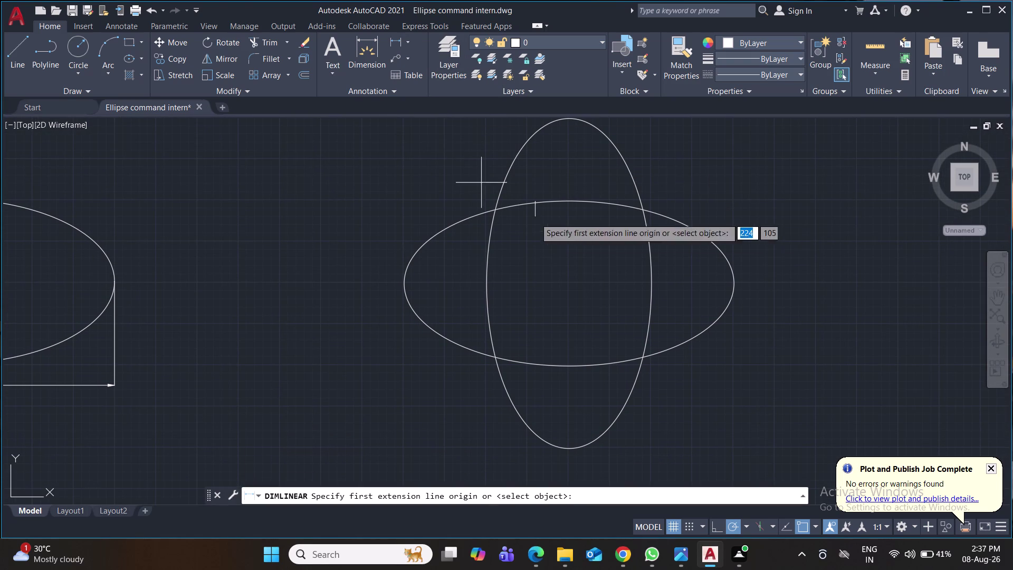
Add a horizontal 25 dimension from the tall ellipse's edge and a vertical 25 to the wide ellipse's top.
click(570, 284)
click(488, 286)
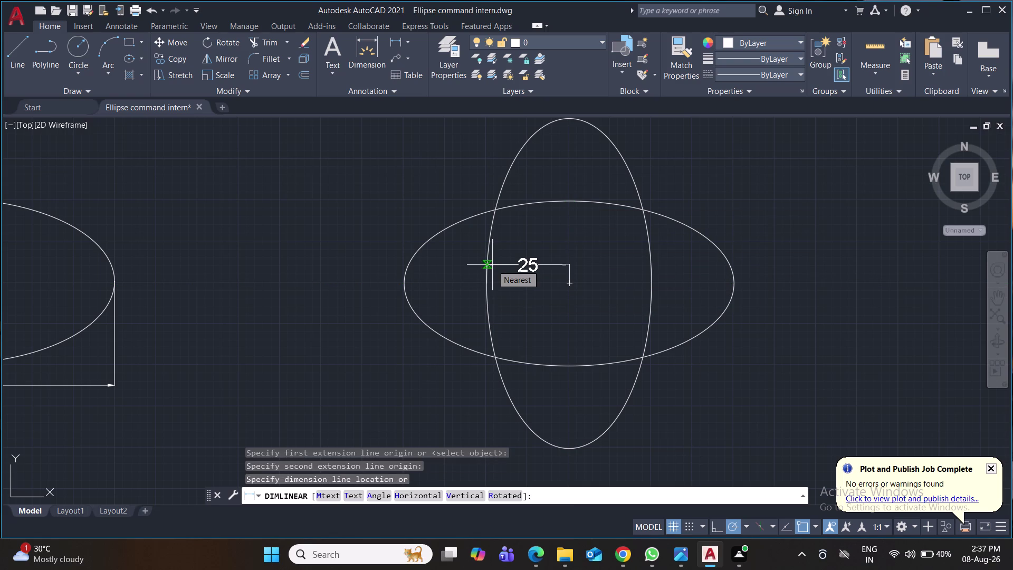
click(492, 264)
key(space)
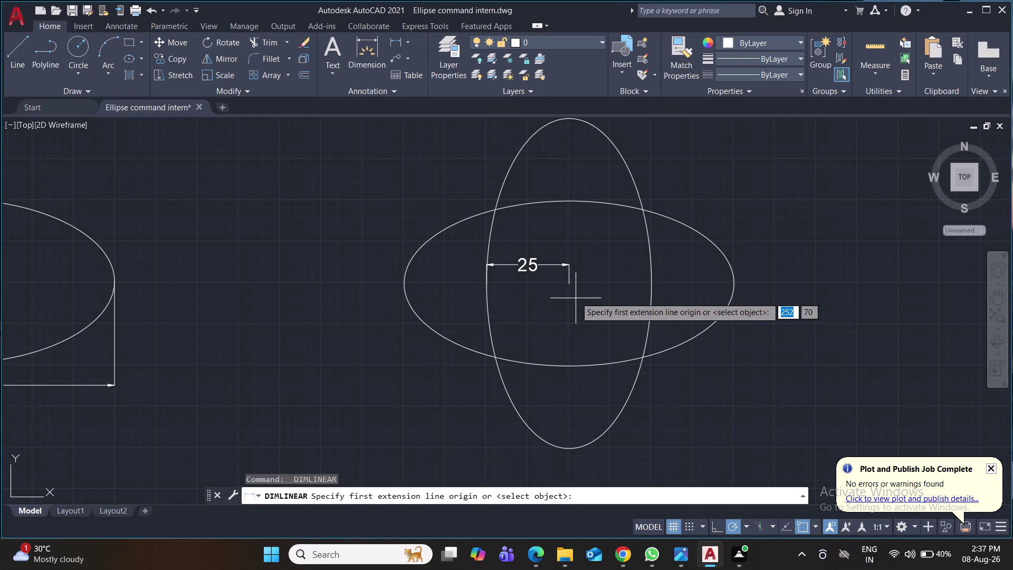
click(569, 282)
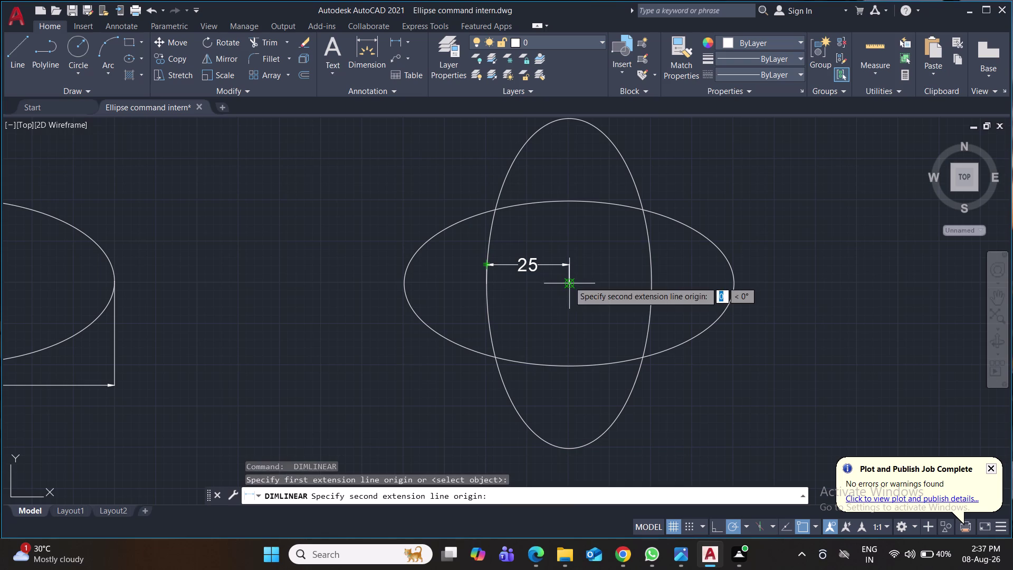
click(570, 202)
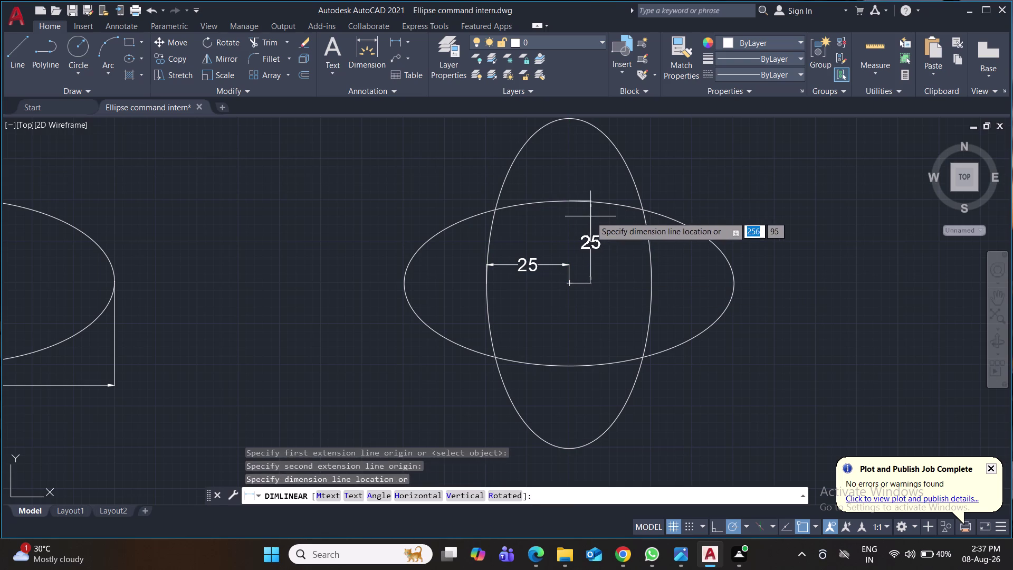
click(595, 218)
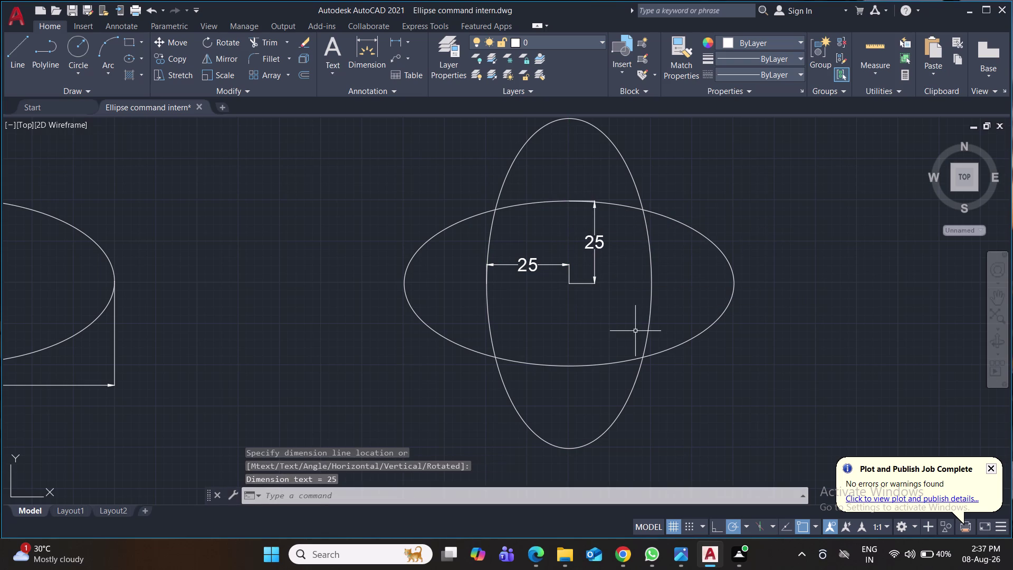
Begin a linear dimension from the shared centre to the wide ellipse's right end, choosing Angle.
key(space)
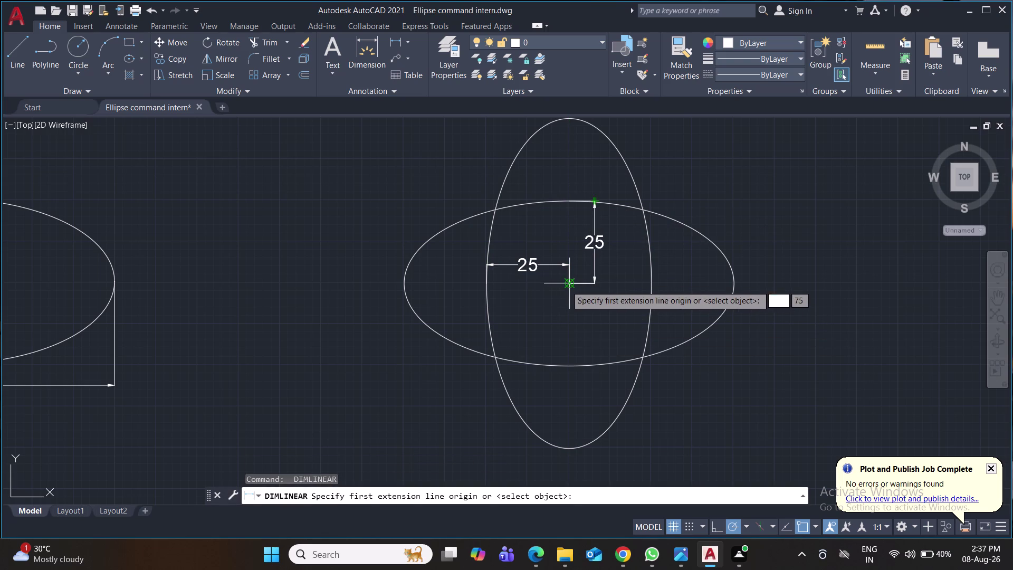
click(567, 285)
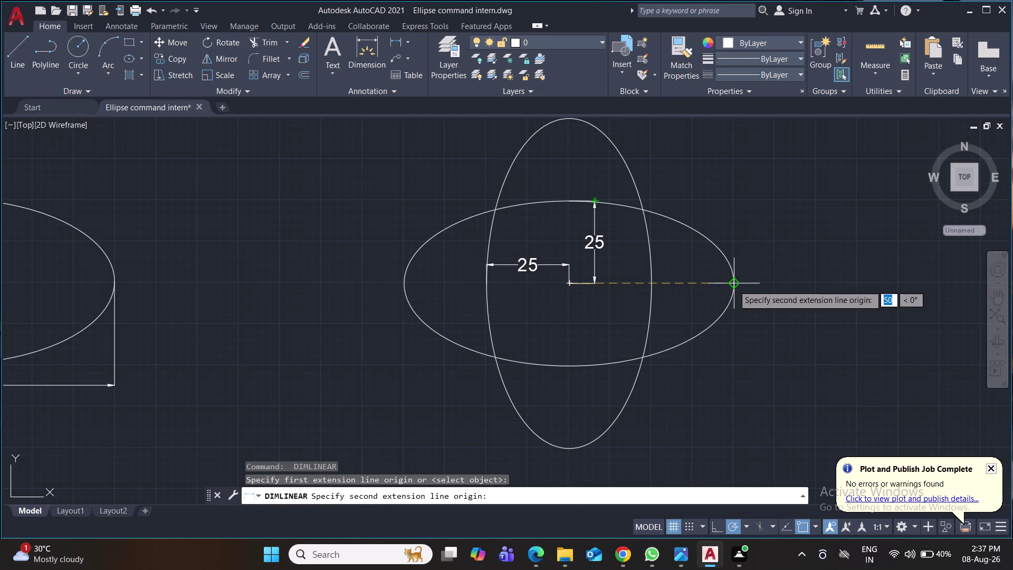
click(734, 285)
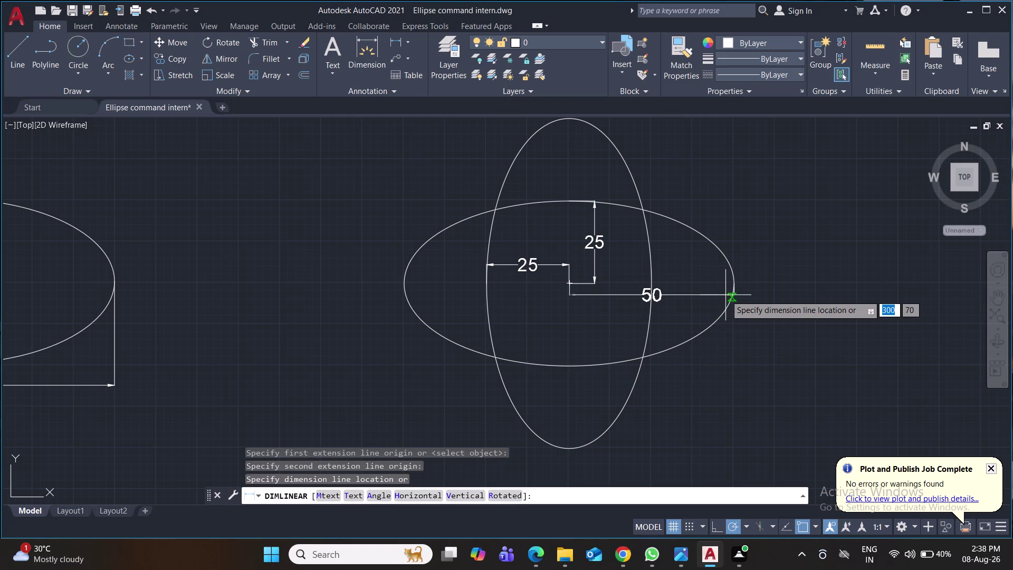
right_click(649, 308)
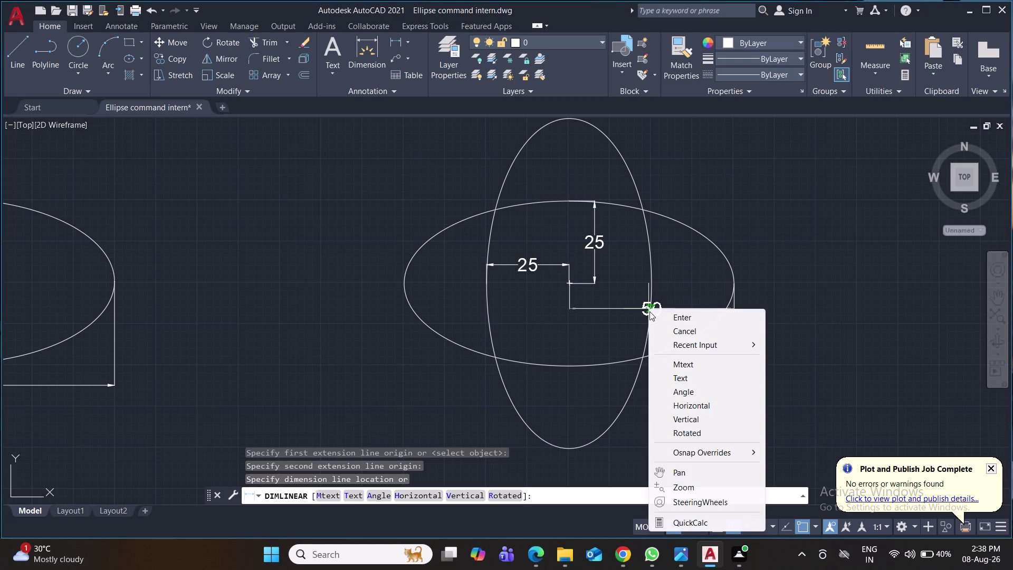
click(689, 392)
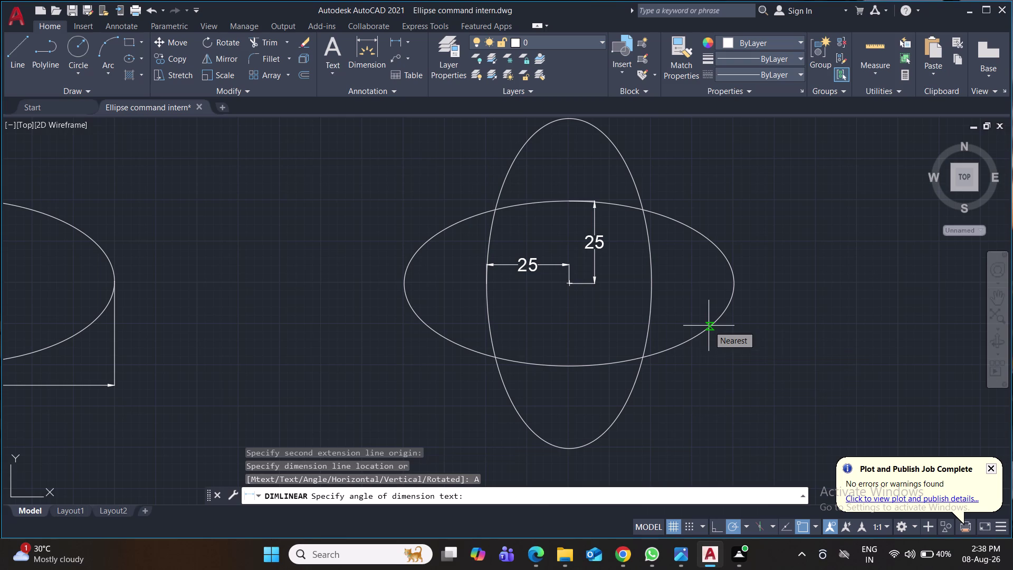
Try dimension text angles of 45, 90 and 150 degrees.
text(45)
key(Return)
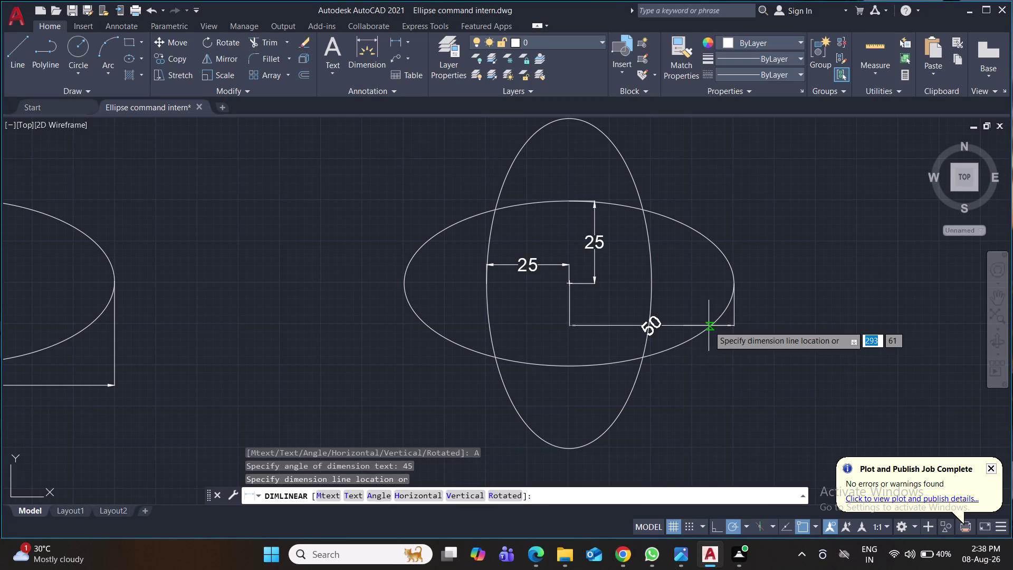
right_click(665, 299)
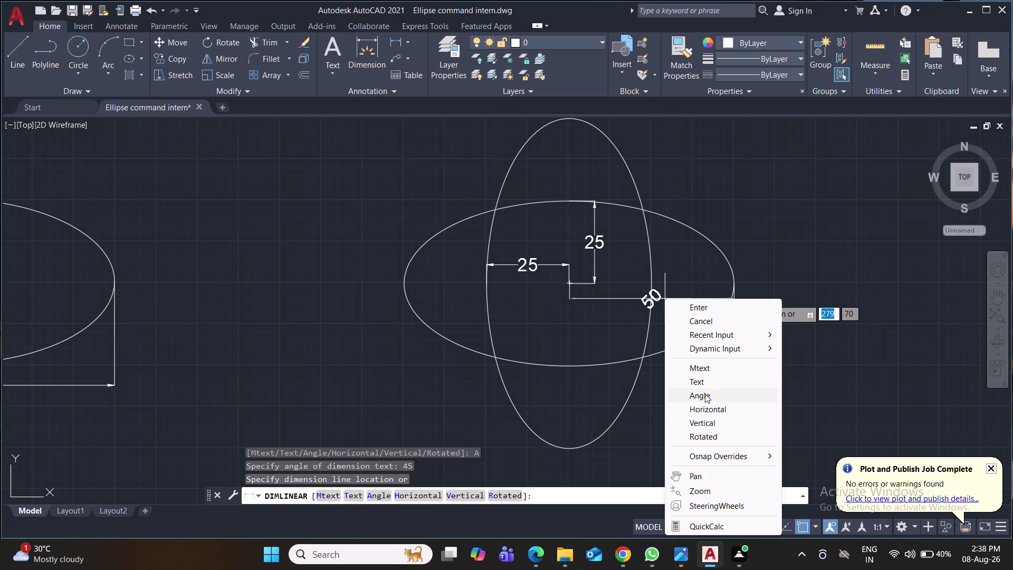
click(705, 394)
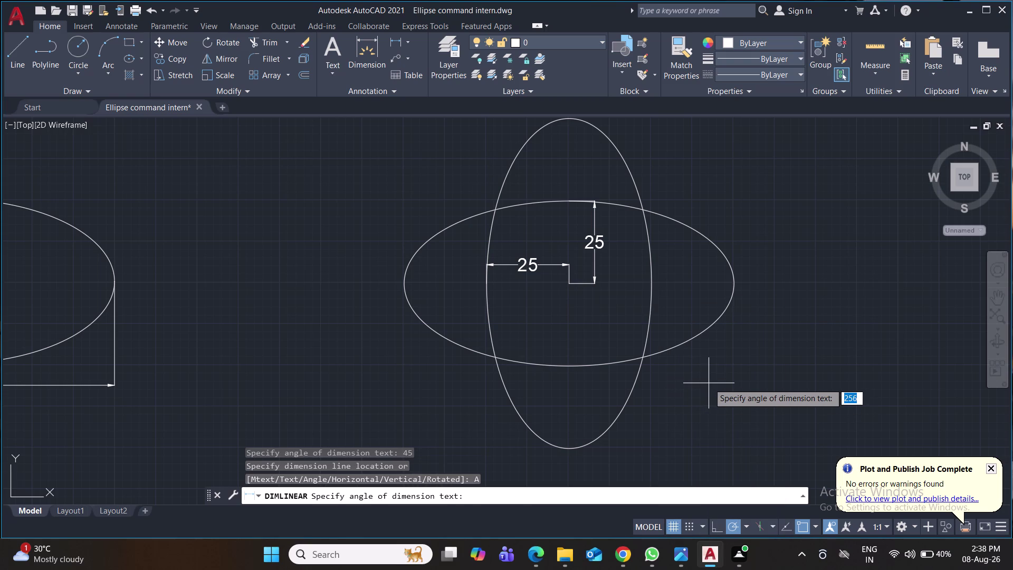
text(90)
key(Return)
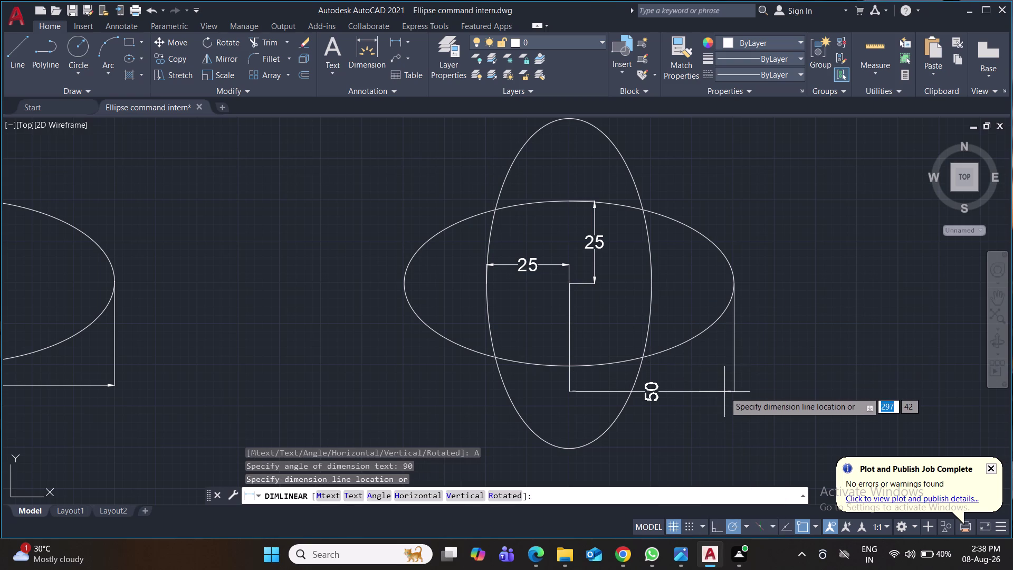
right_click(724, 392)
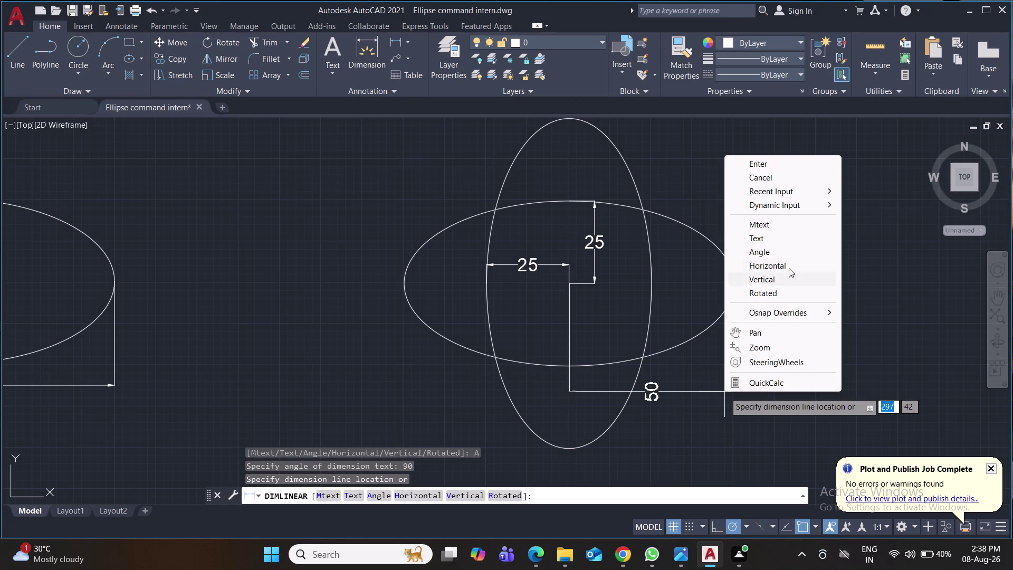
click(785, 255)
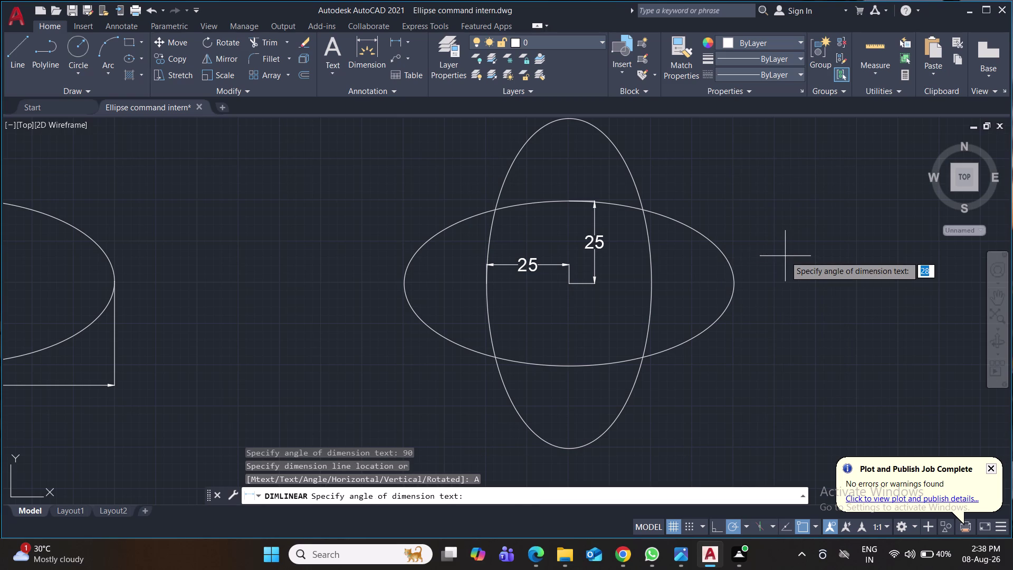
text(150)
key(Return)
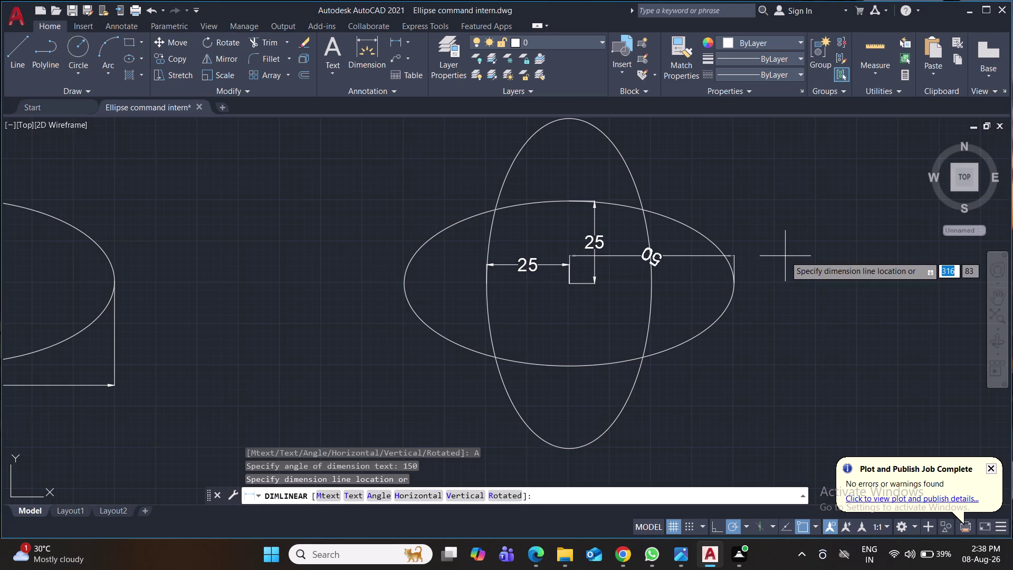
Set the text angle to 0, place the 50 dimension, and save.
right_click(785, 256)
click(812, 351)
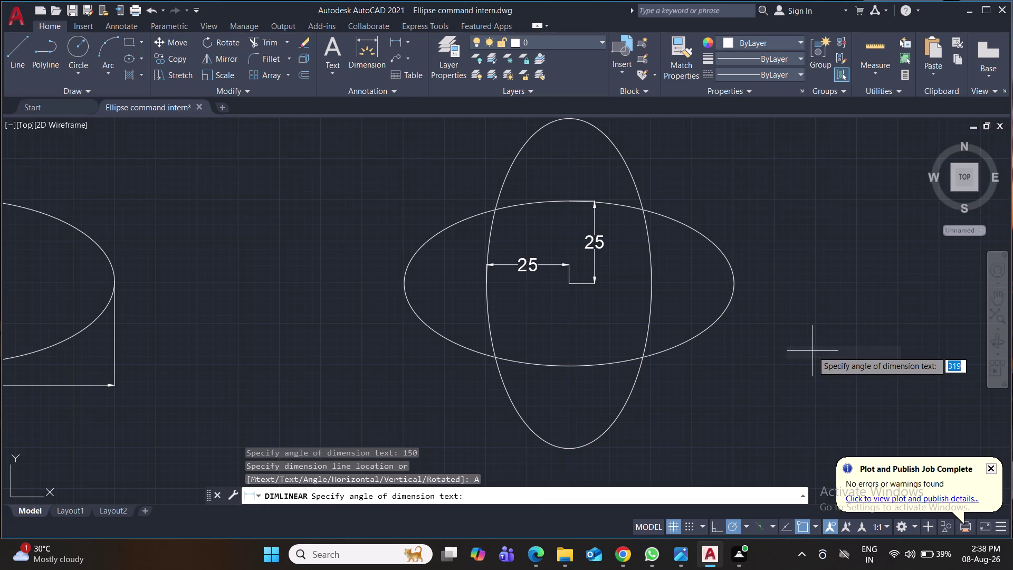
key(0)
key(Return)
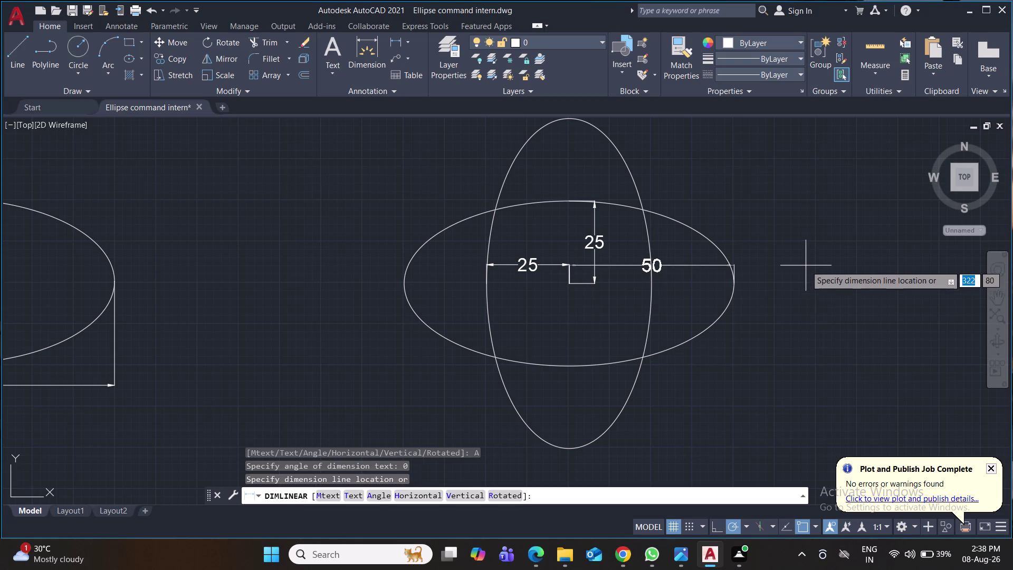
click(797, 282)
key(ctrl+s)
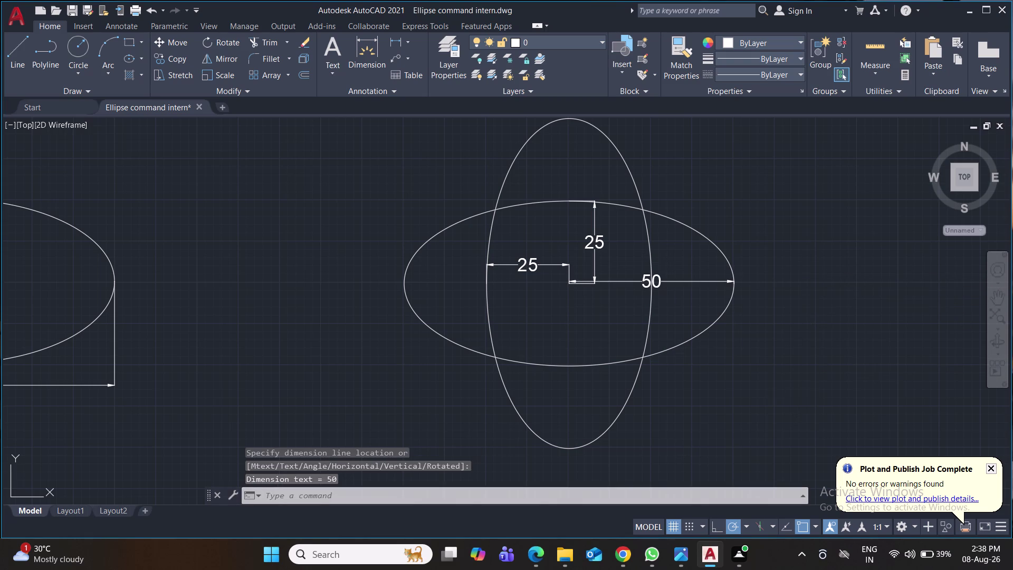
Pan to the empty area below the drawings and start moving the UCS origin.
scroll(down, 3)
scroll(down, 3)
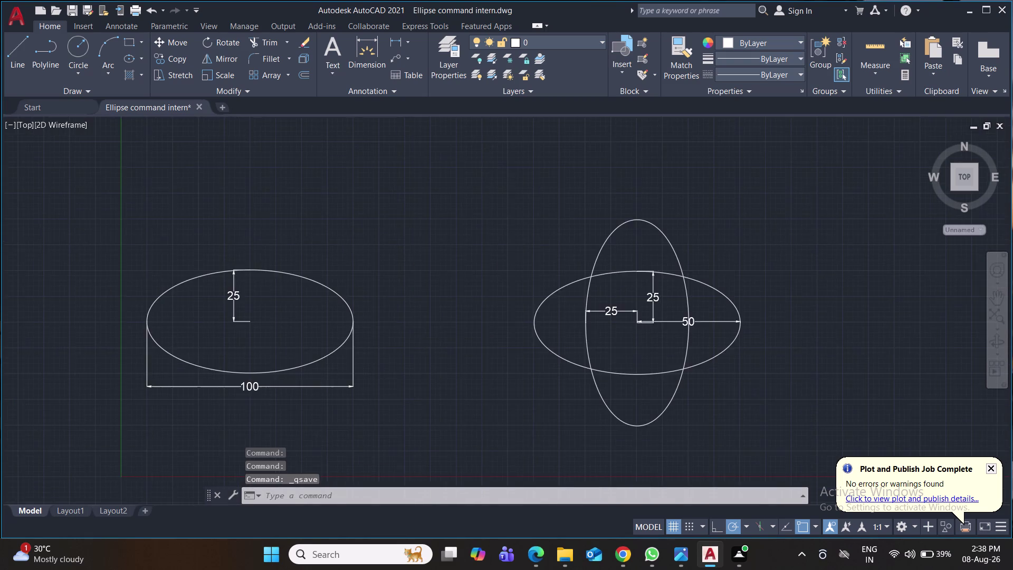
scroll(up, 3)
middle_drag(756, 386, 753, 277)
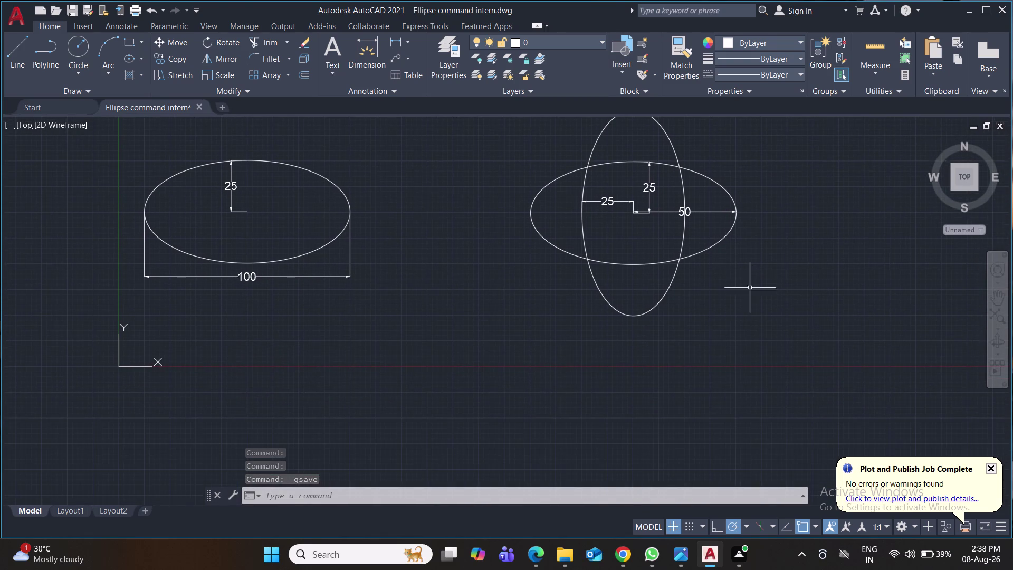
middle_drag(732, 364, 738, 315)
click(128, 317)
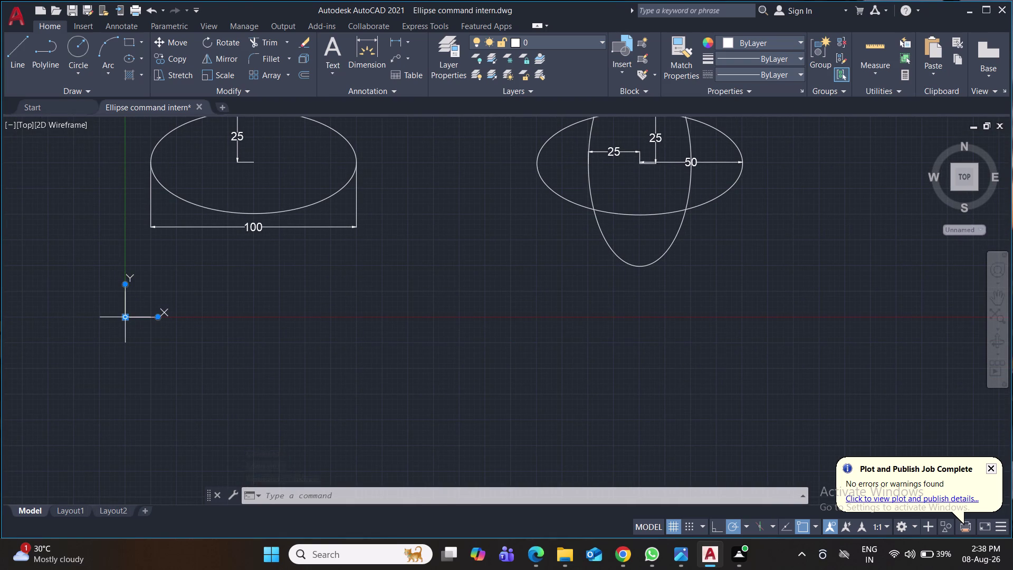
click(127, 318)
click(14, 496)
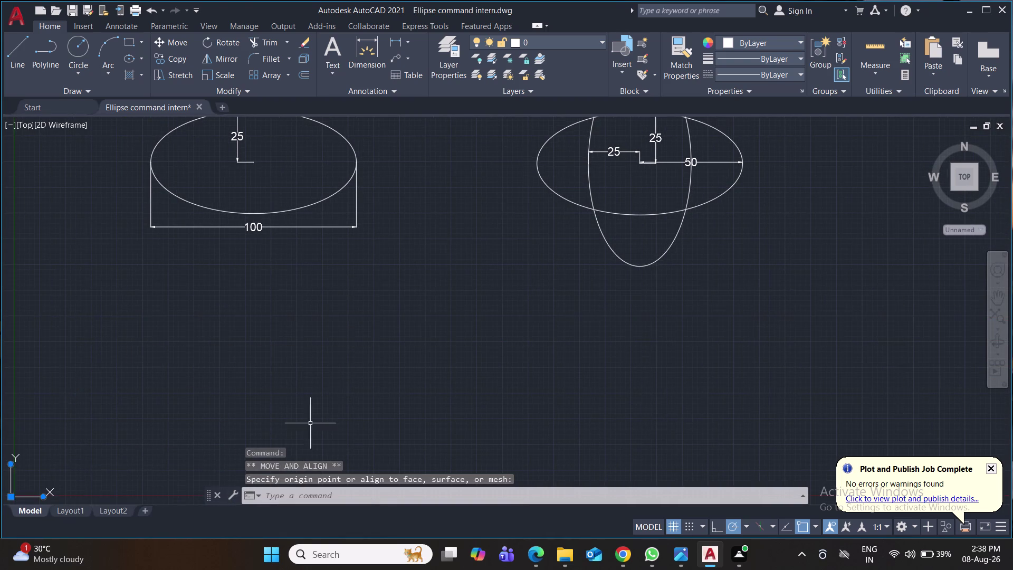
Place the UCS origin below the existing ellipses and start an ellipse with EL.
middle_drag(376, 388, 380, 332)
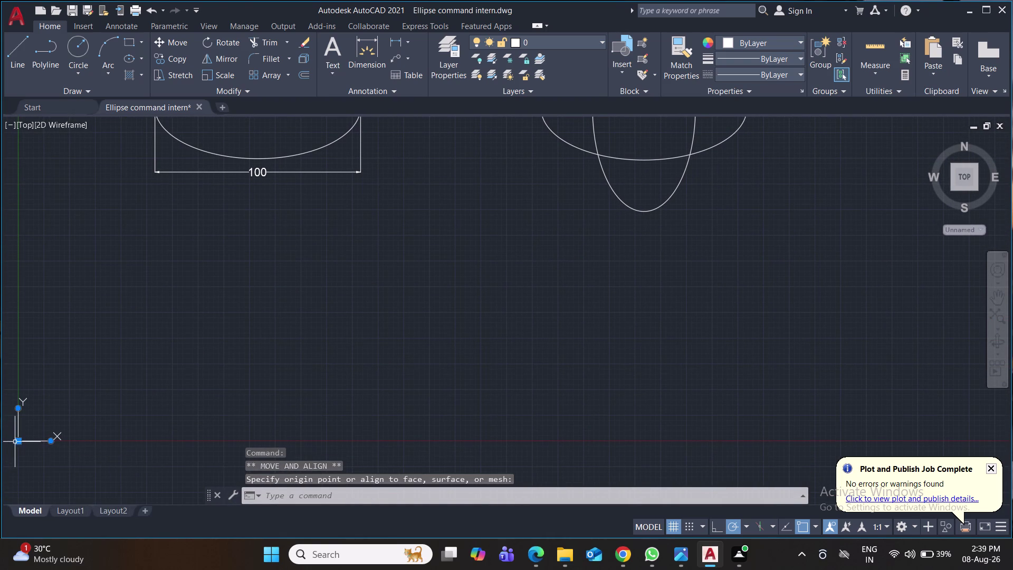
click(19, 441)
click(11, 484)
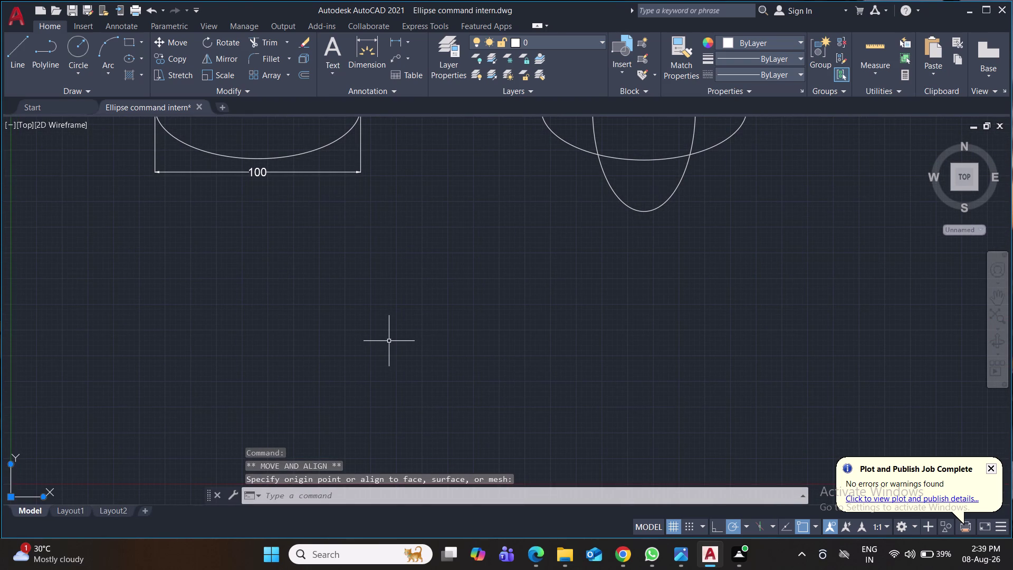
text(el)
key(Return)
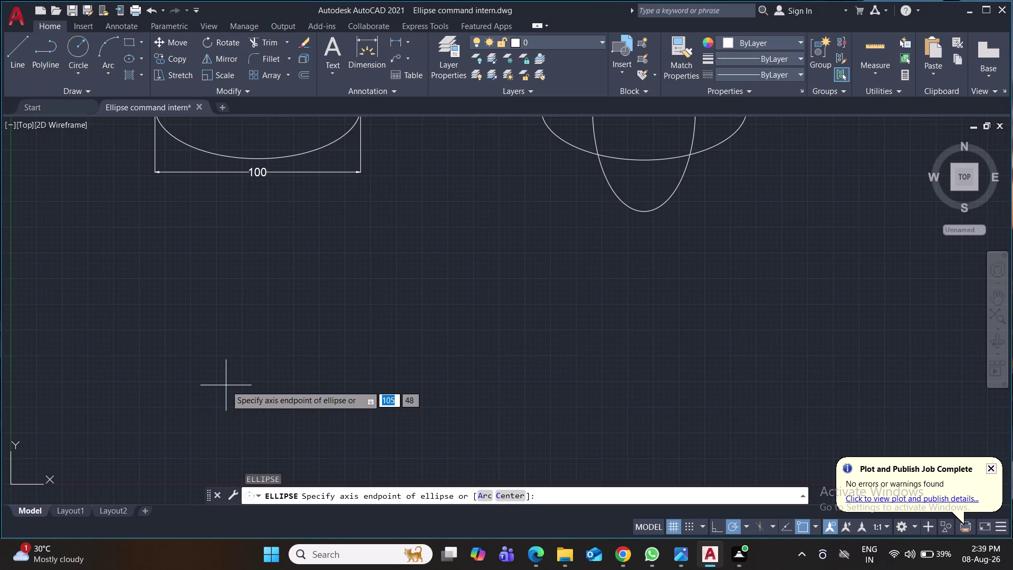
middle_drag(226, 385, 243, 284)
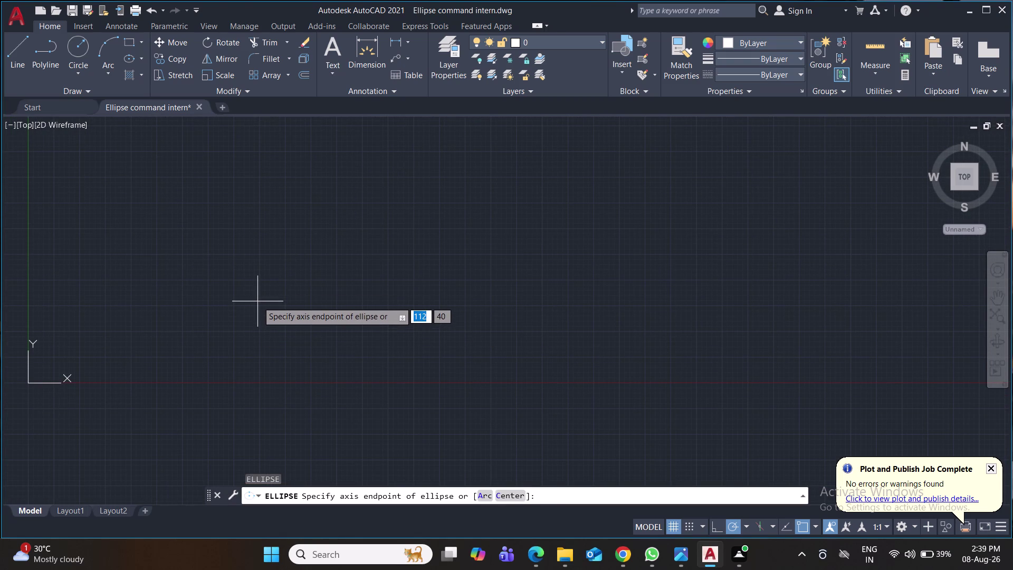
click(268, 308)
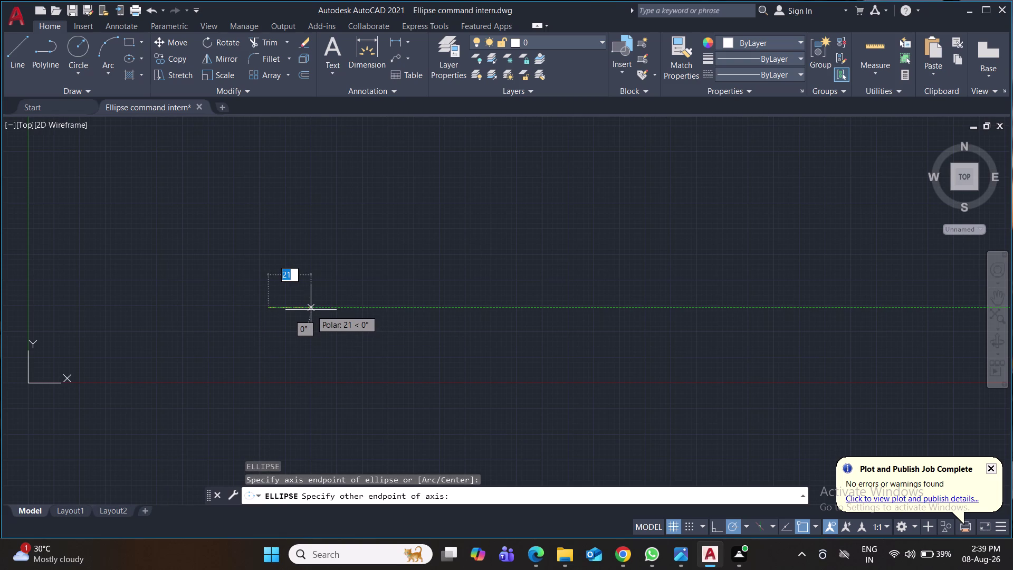
text(100)
key(Return)
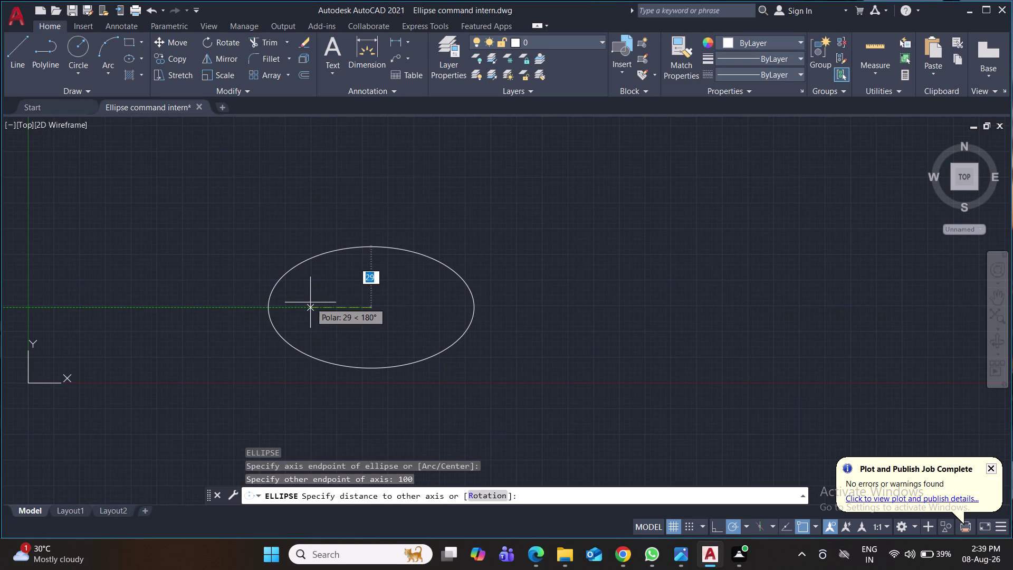
text(25)
key(Return)
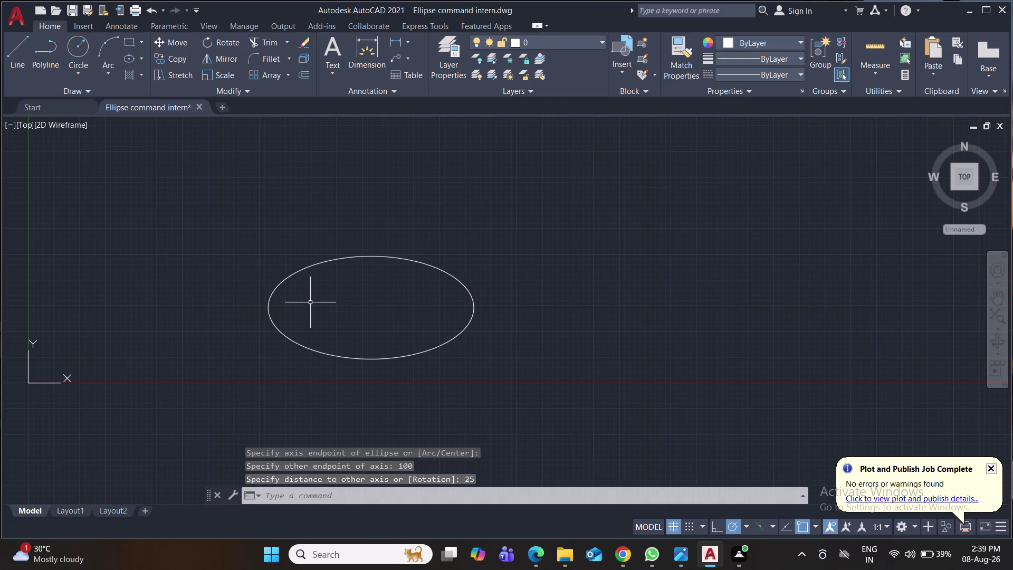
key(ctrl+z)
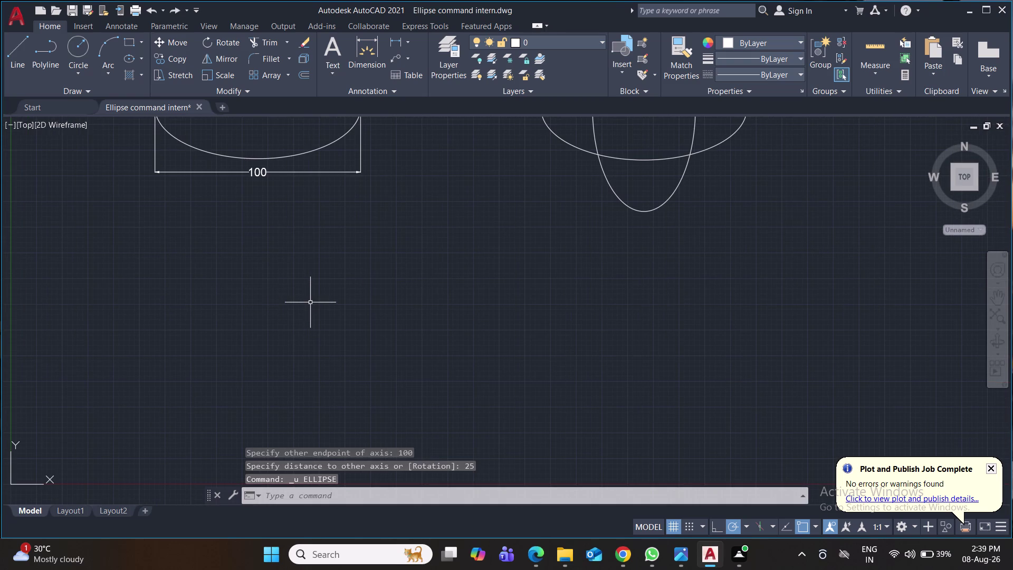
Start an ellipse with a 100-unit axis, using the Rotation option at 20 degrees.
text(el)
key(Return)
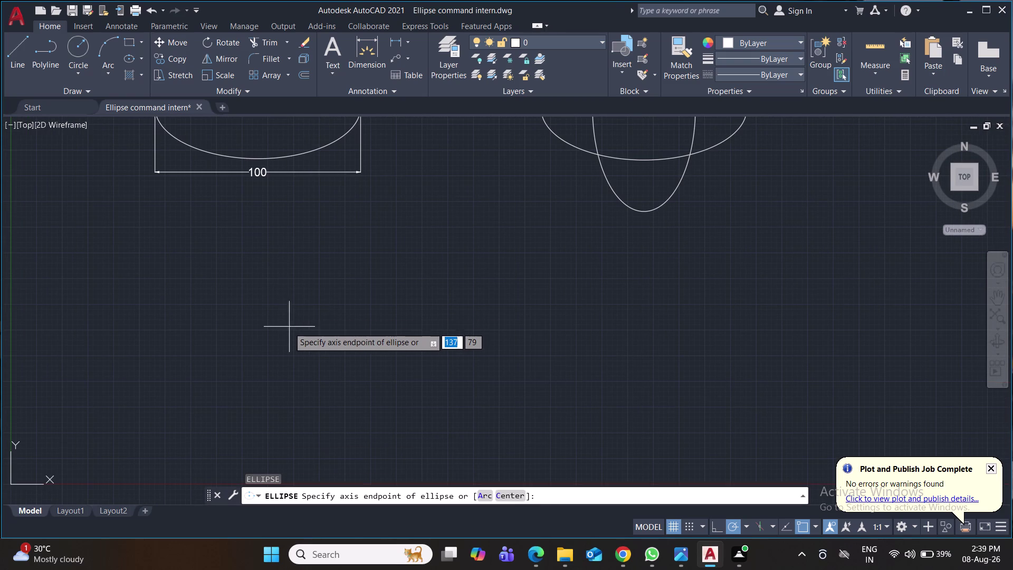
click(275, 365)
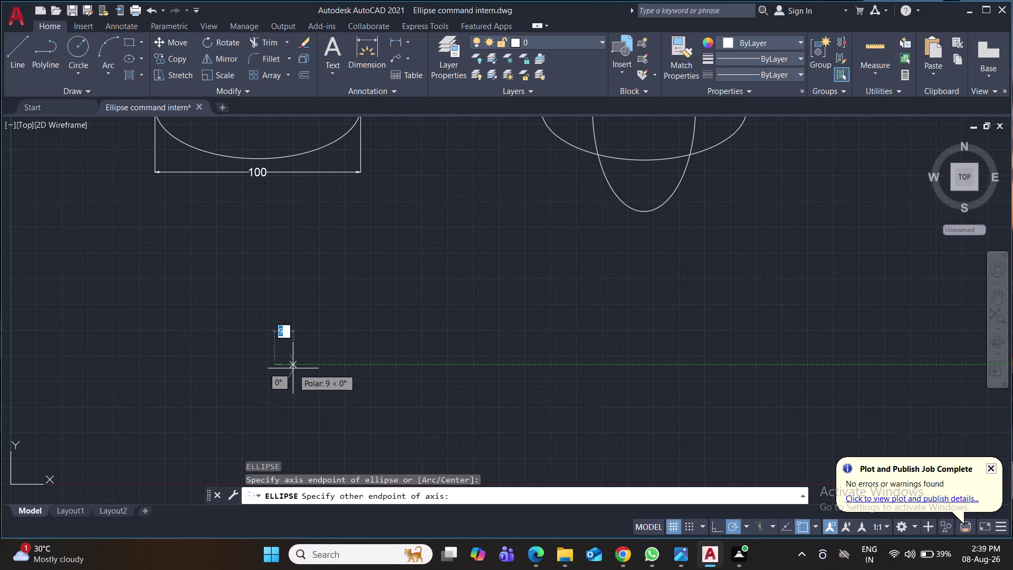
text(100)
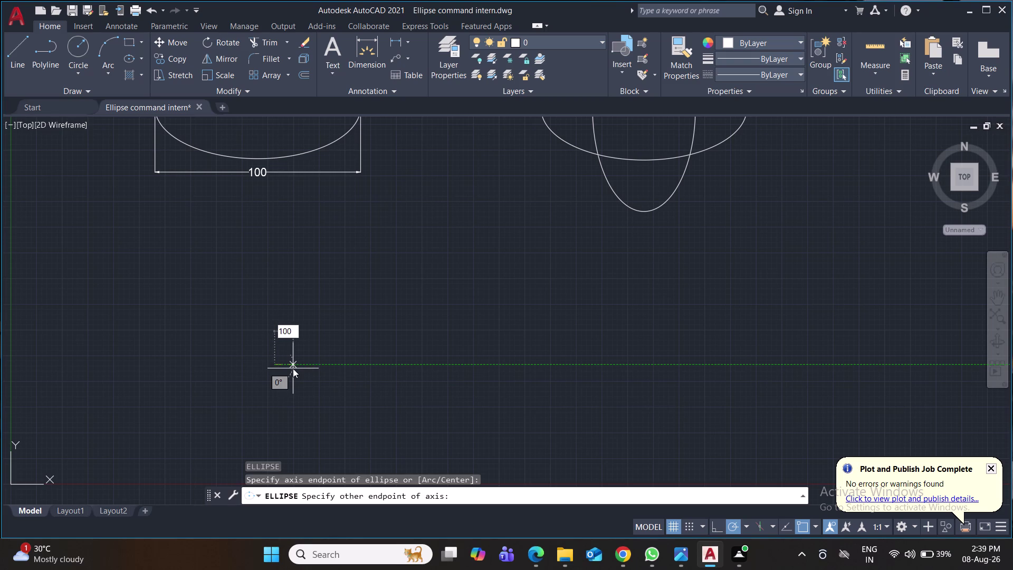
key(Return)
click(471, 497)
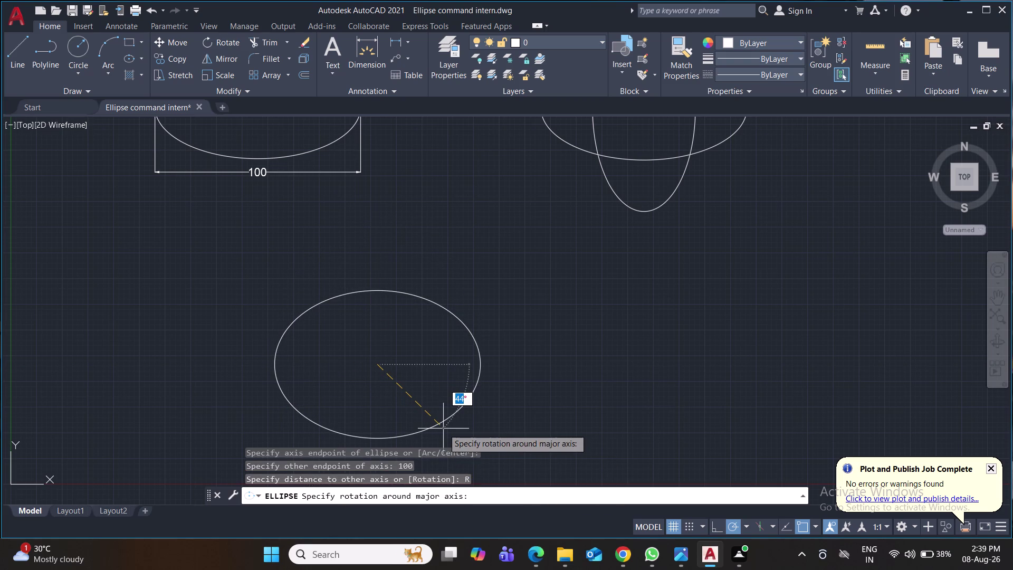
text(20)
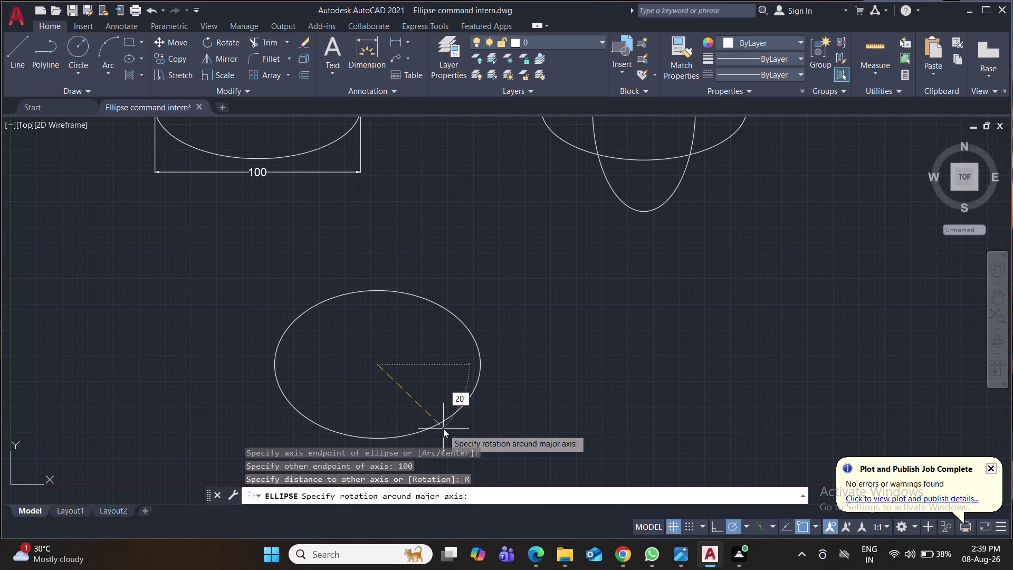